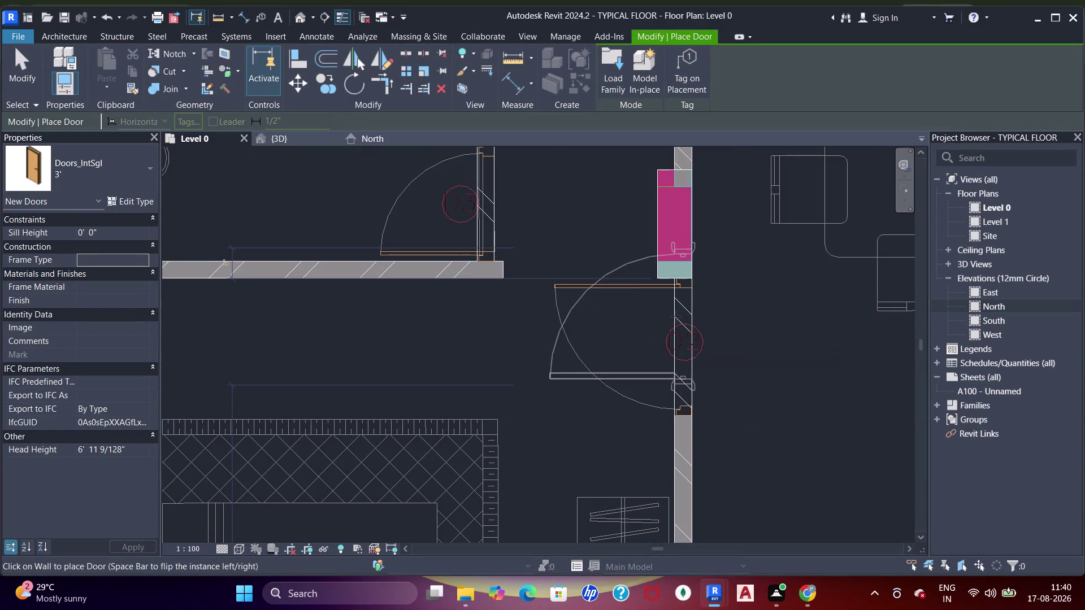
Place a single interior door, then pan the plan to the door at the magenta wall.
key(space)
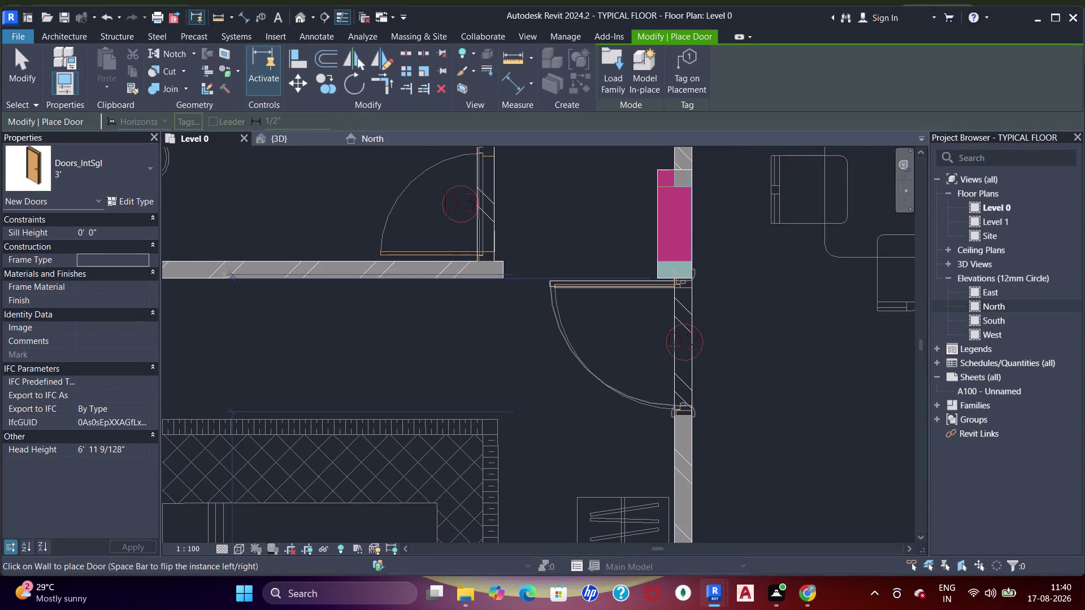
click(674, 346)
scroll(down, 3)
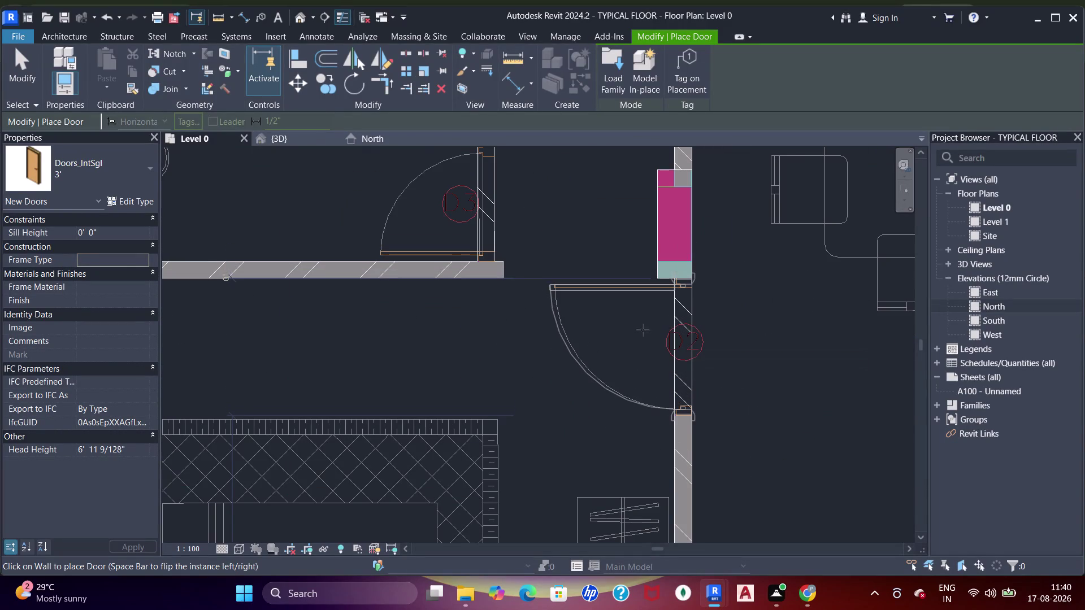
scroll(down, 3)
middle_drag(520, 309, 519, 331)
scroll(down, 3)
middle_drag(629, 304, 602, 282)
middle_drag(643, 314, 526, 307)
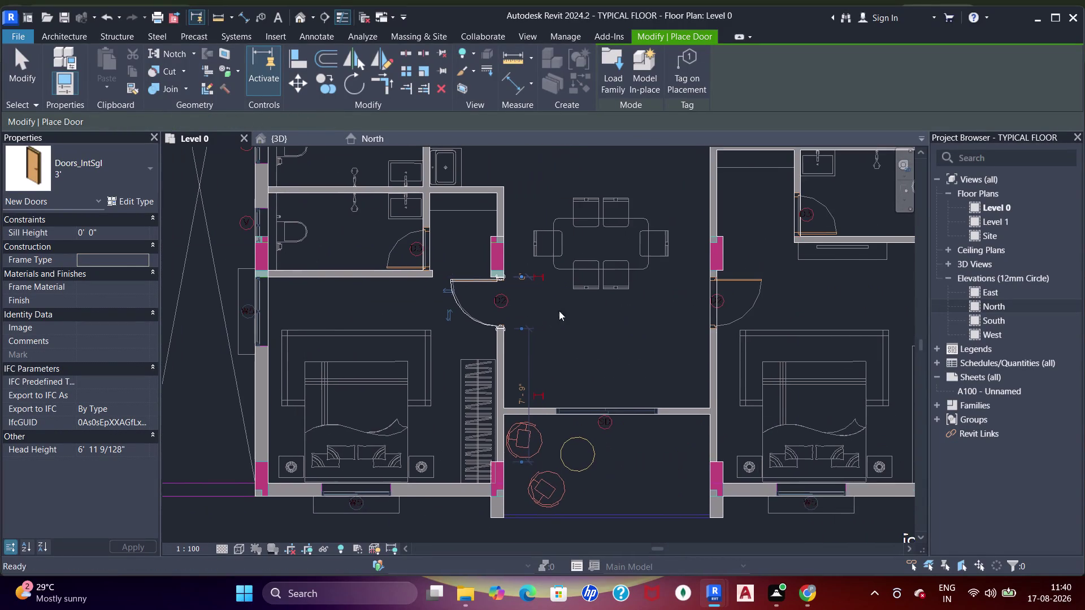
middle_drag(635, 295, 608, 314)
scroll(up, 3)
middle_drag(712, 329, 645, 318)
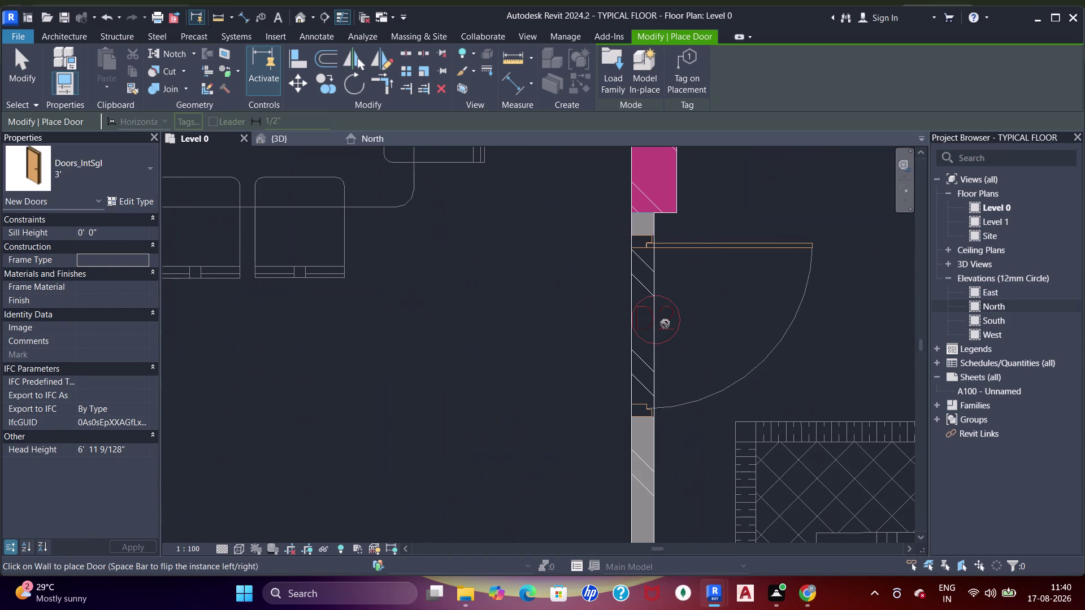
Place the flipped D2 door in the magenta wall and end door placement.
key(space)
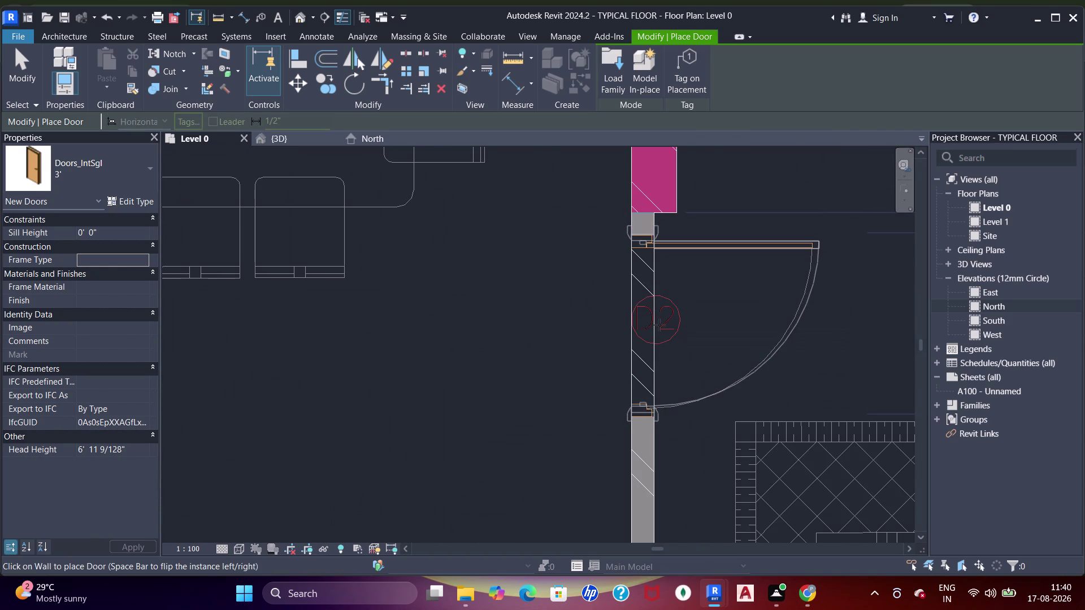
click(660, 327)
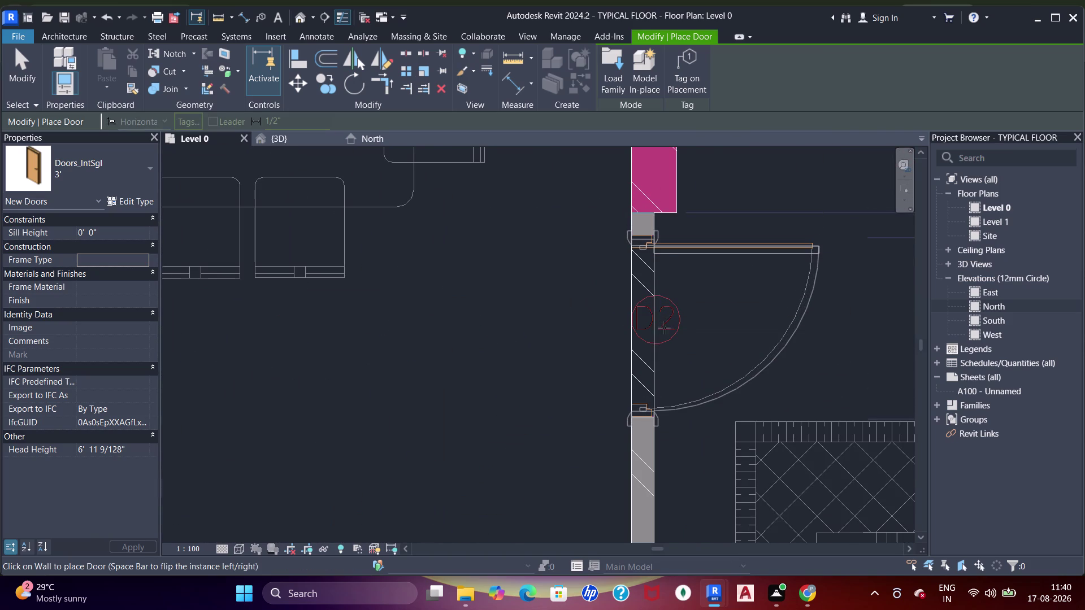
scroll(up, 3)
key(Escape)
key(Escape)
key(Escape)
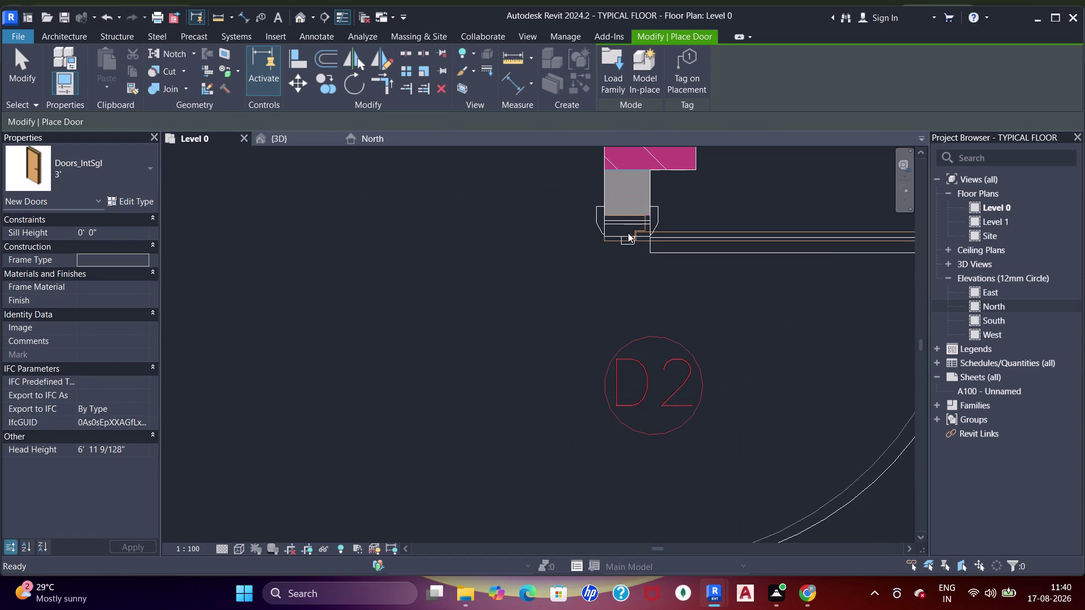
key(Escape)
click(626, 231)
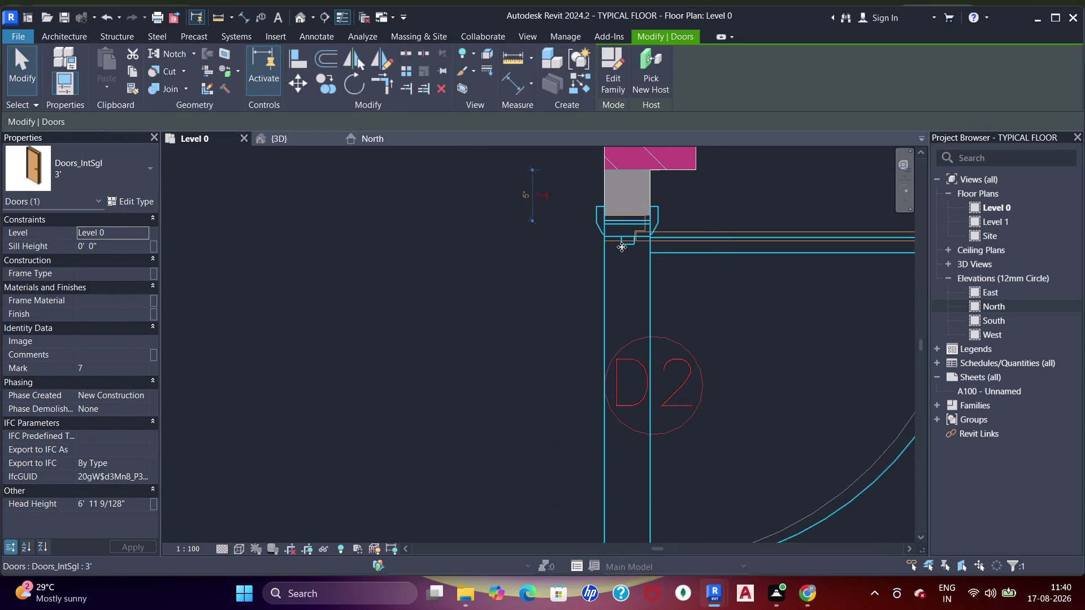
key(Up)
scroll(down, 3)
middle_drag(625, 280, 603, 230)
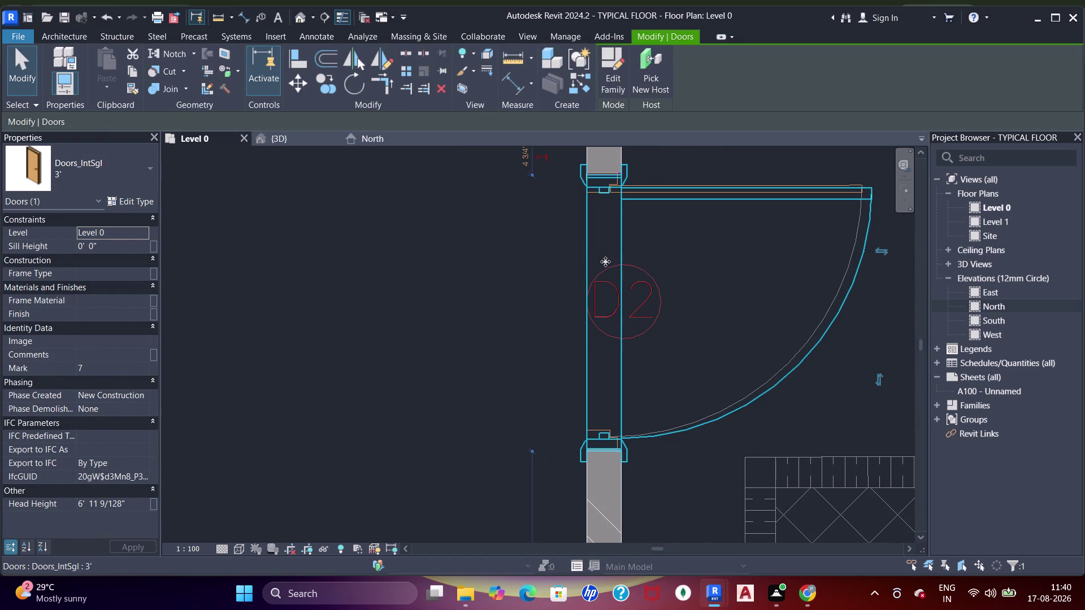
key(Up)
scroll(up, 3)
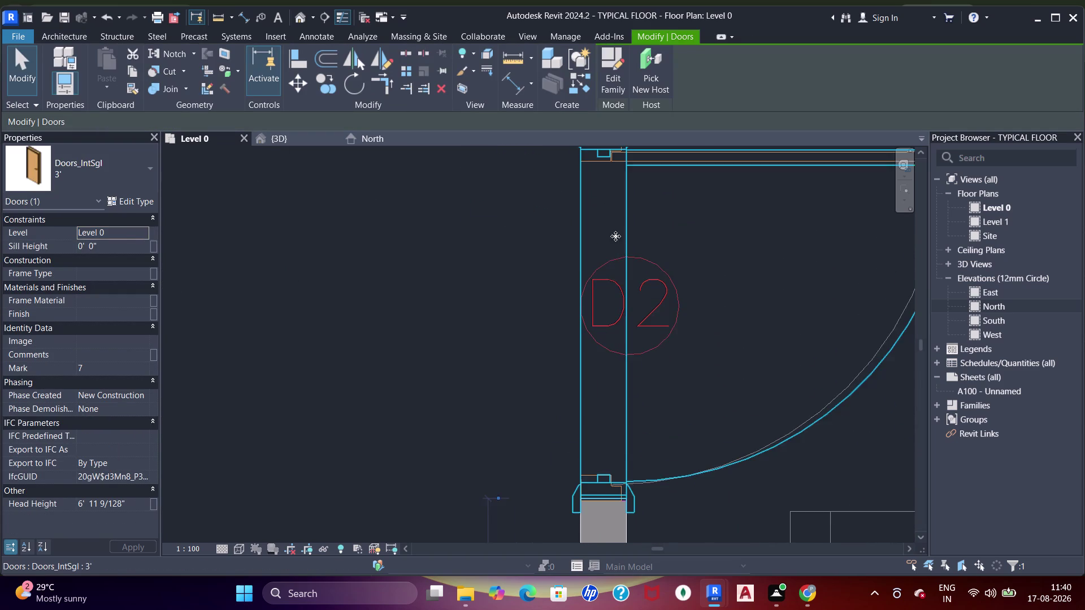
middle_drag(611, 258, 608, 350)
scroll(up, 3)
key(Down)
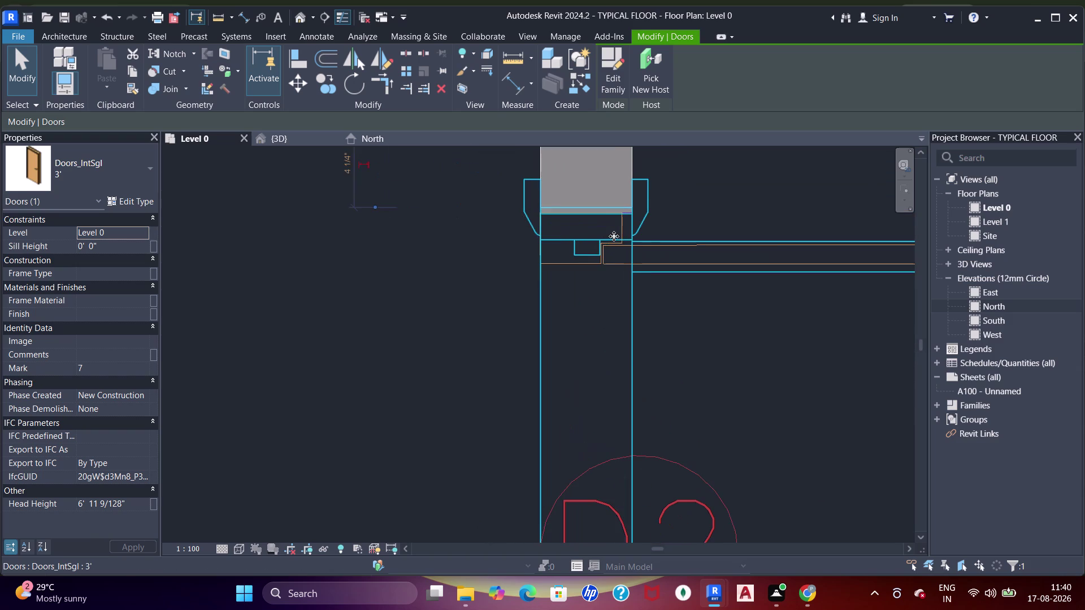
scroll(down, 3)
middle_drag(622, 282, 619, 221)
scroll(up, 3)
middle_drag(632, 368, 624, 203)
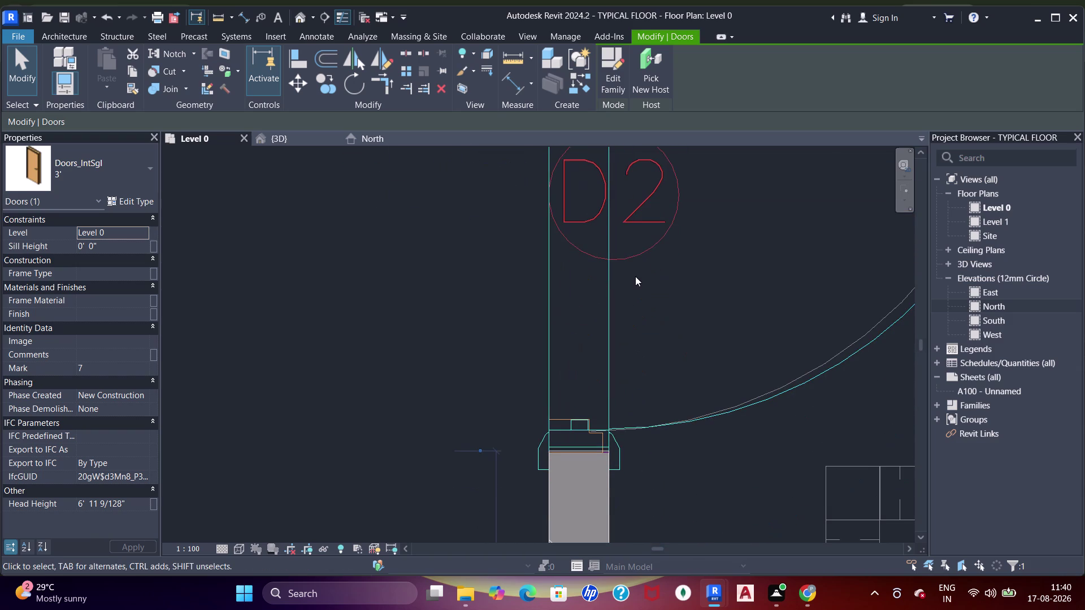
key(Down)
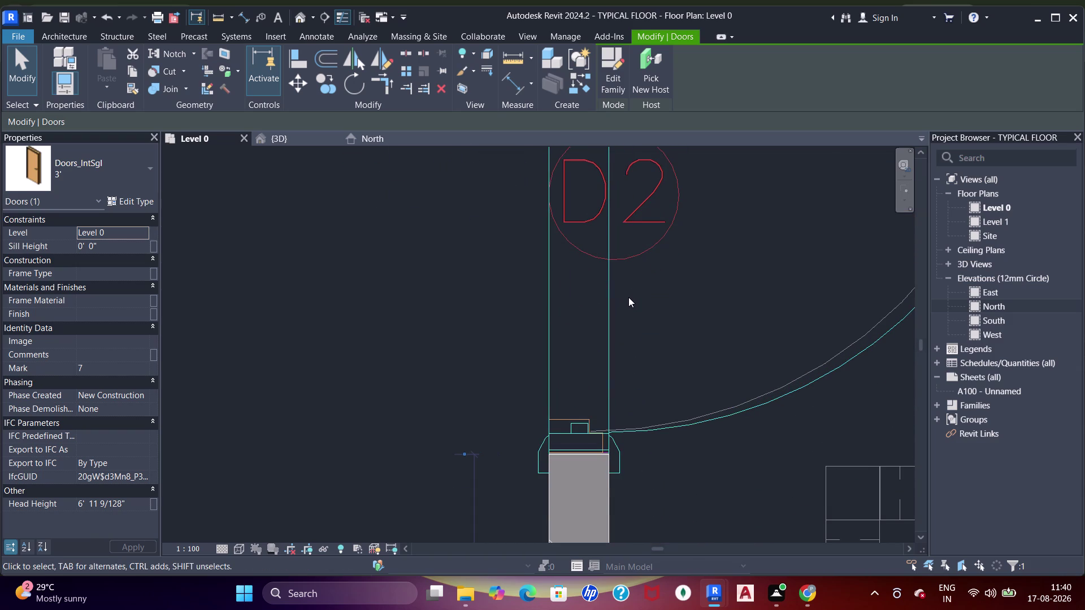
key(Up)
scroll(down, 3)
middle_drag(646, 252, 608, 291)
scroll(down, 3)
middle_drag(640, 230, 538, 306)
scroll(down, 3)
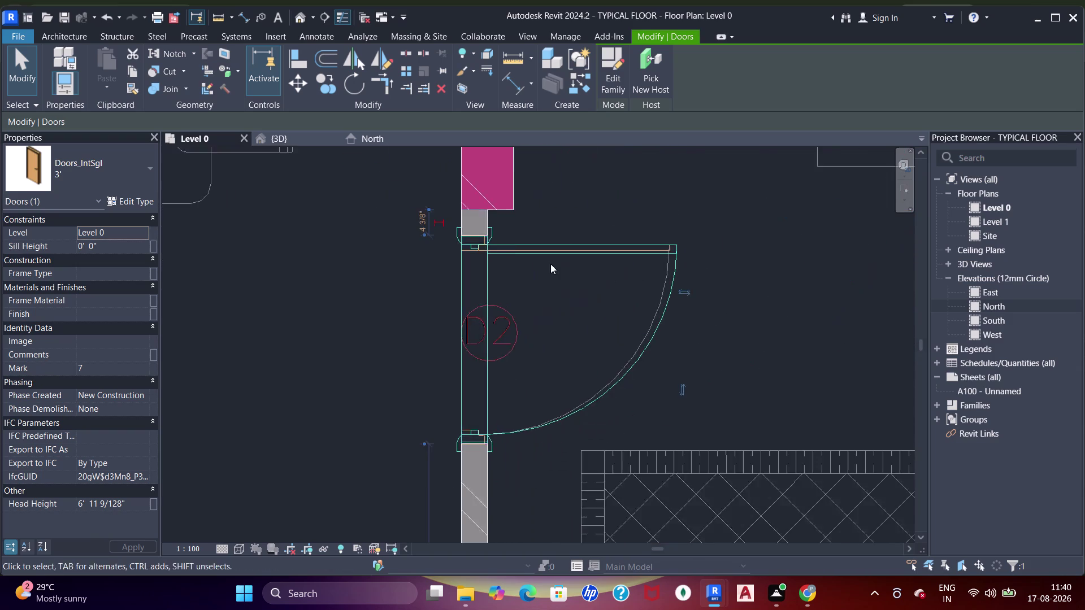
scroll(down, 3)
middle_drag(621, 226, 526, 285)
middle_drag(601, 258, 610, 287)
key(Escape)
key(Escape)
text(d)
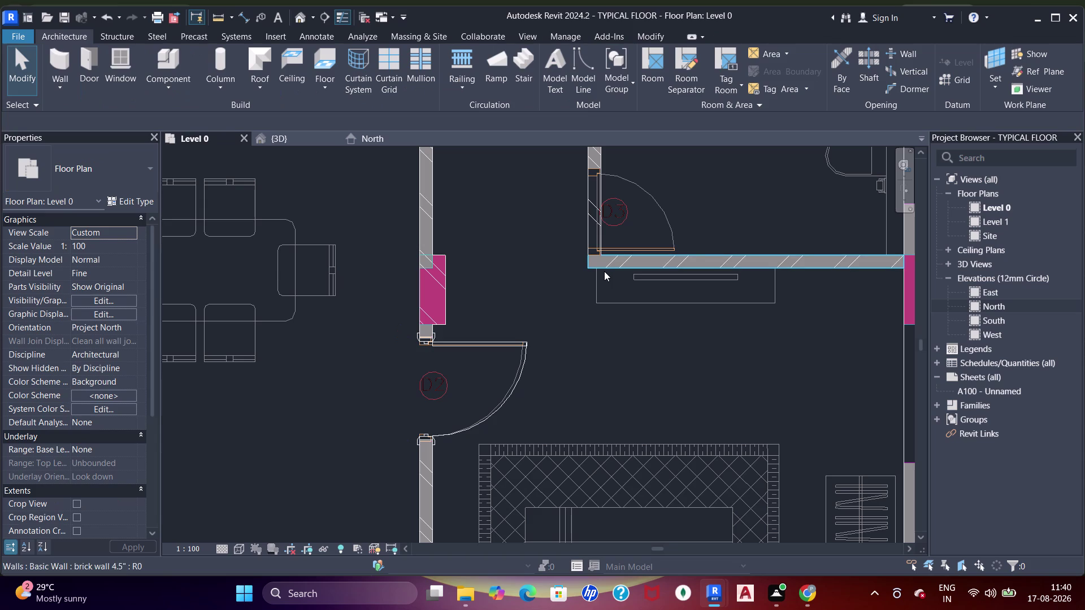
Start door placement and pan across the bedrooms to the top wall with door D1.
text(r)
scroll(down, 3)
middle_drag(622, 261, 628, 200)
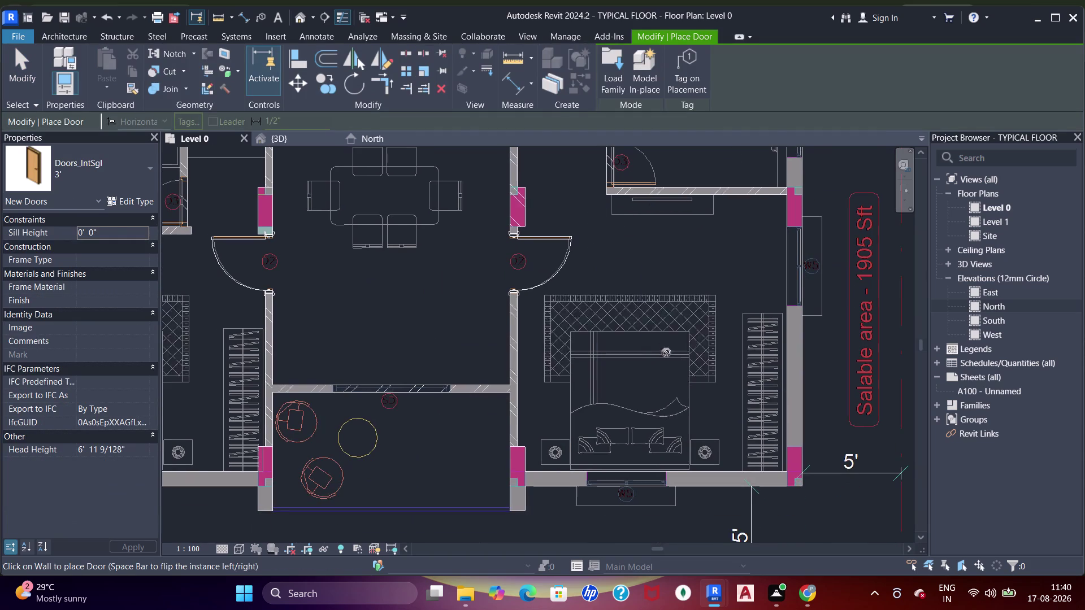
middle_drag(666, 353, 582, 437)
middle_drag(656, 232, 760, 395)
scroll(up, 3)
scroll(down, 3)
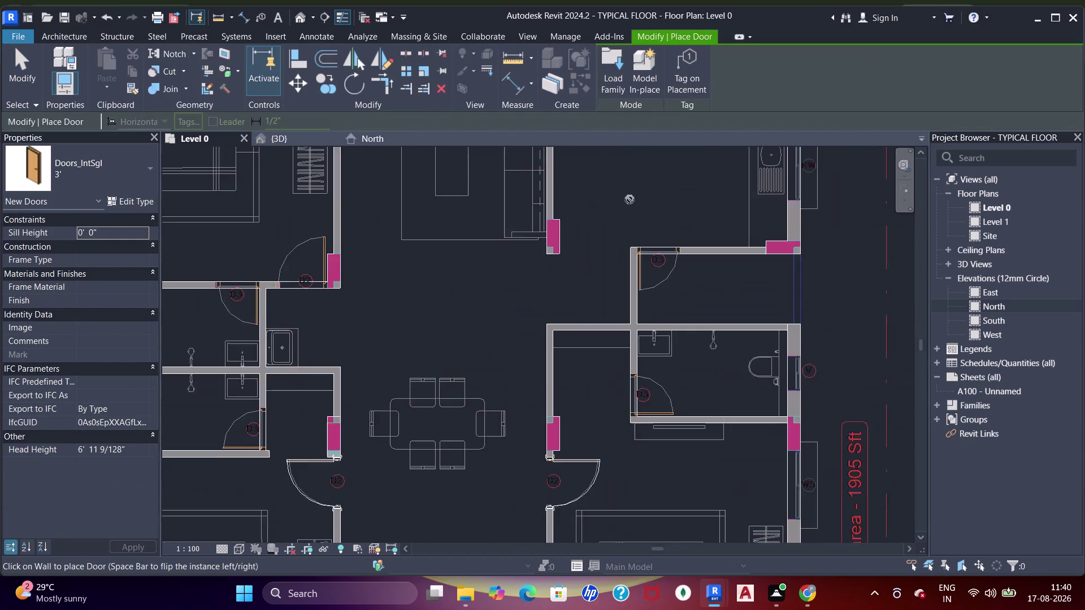
middle_drag(628, 195, 711, 405)
middle_drag(503, 339, 670, 342)
scroll(up, 3)
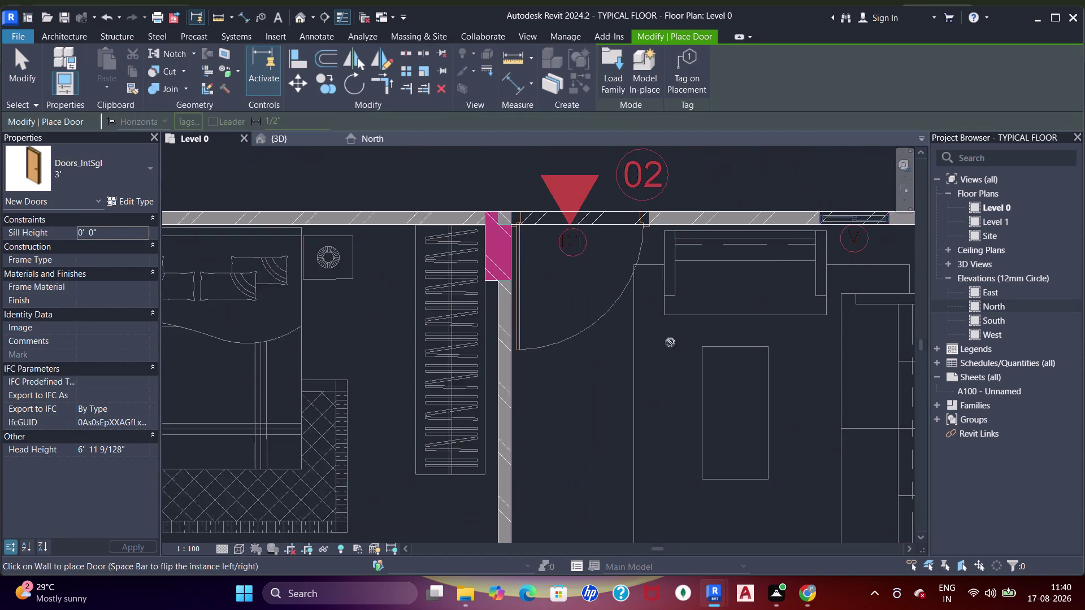
scroll(down, 3)
middle_drag(499, 393, 640, 232)
scroll(up, 3)
scroll(down, 3)
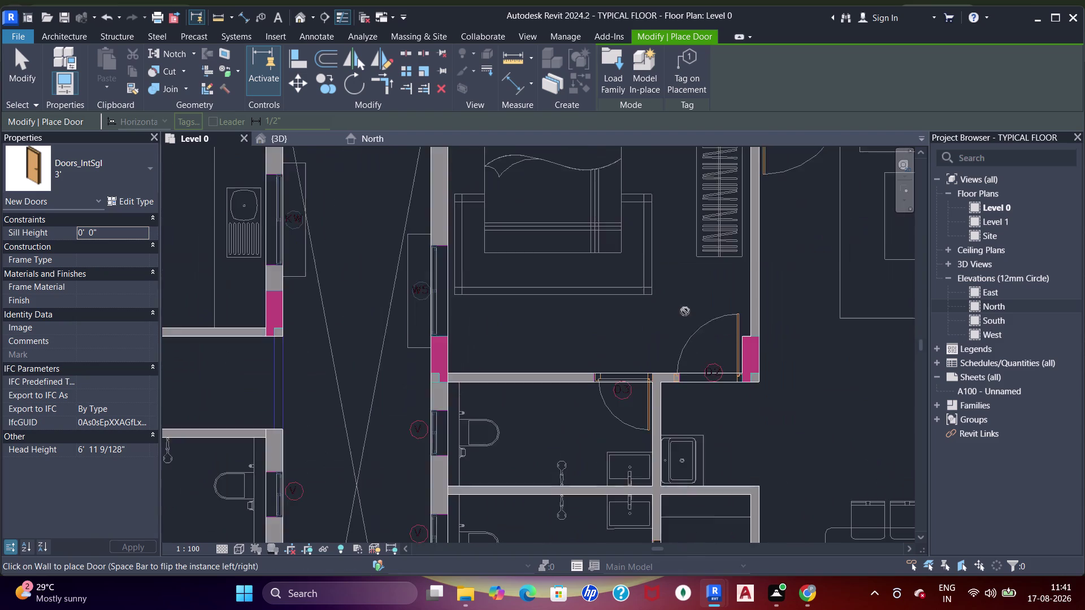
scroll(up, 3)
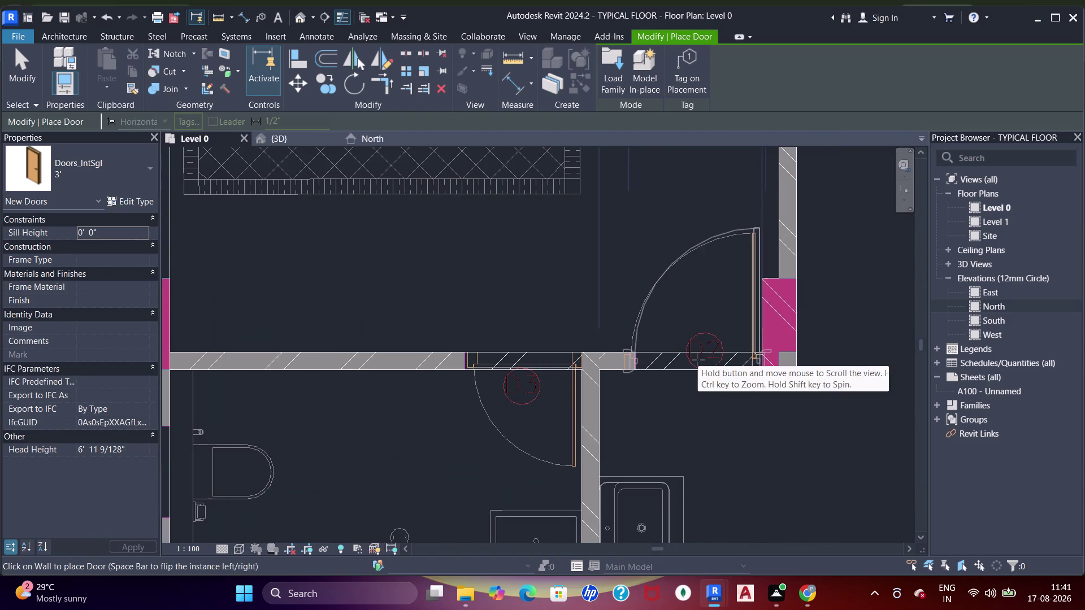
scroll(up, 3)
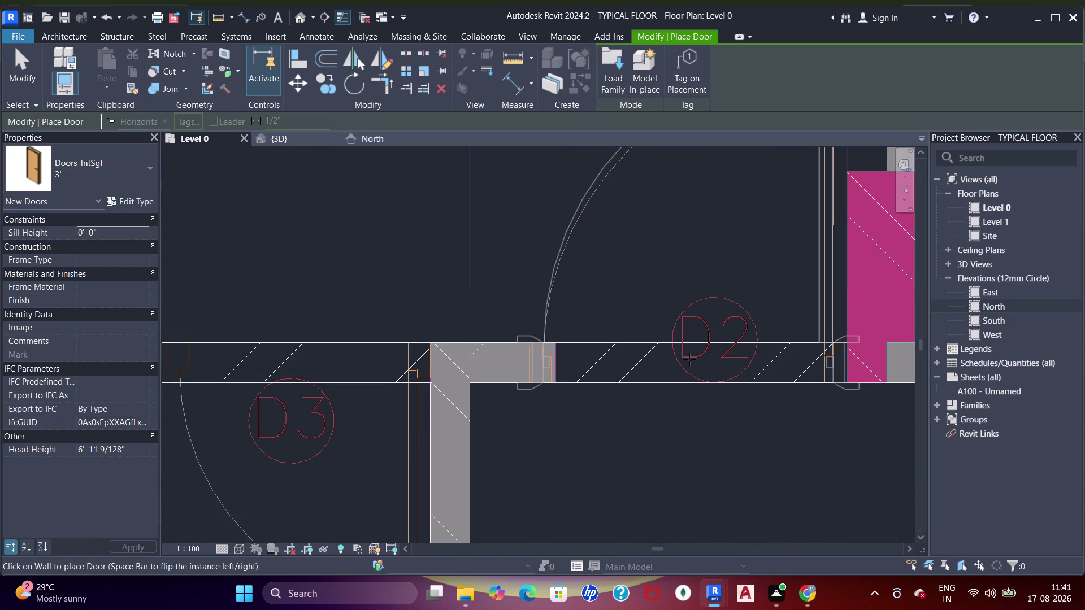
Place a door in the plan and pan around the bathroom doors.
click(689, 360)
scroll(down, 3)
middle_drag(445, 354, 558, 258)
scroll(down, 3)
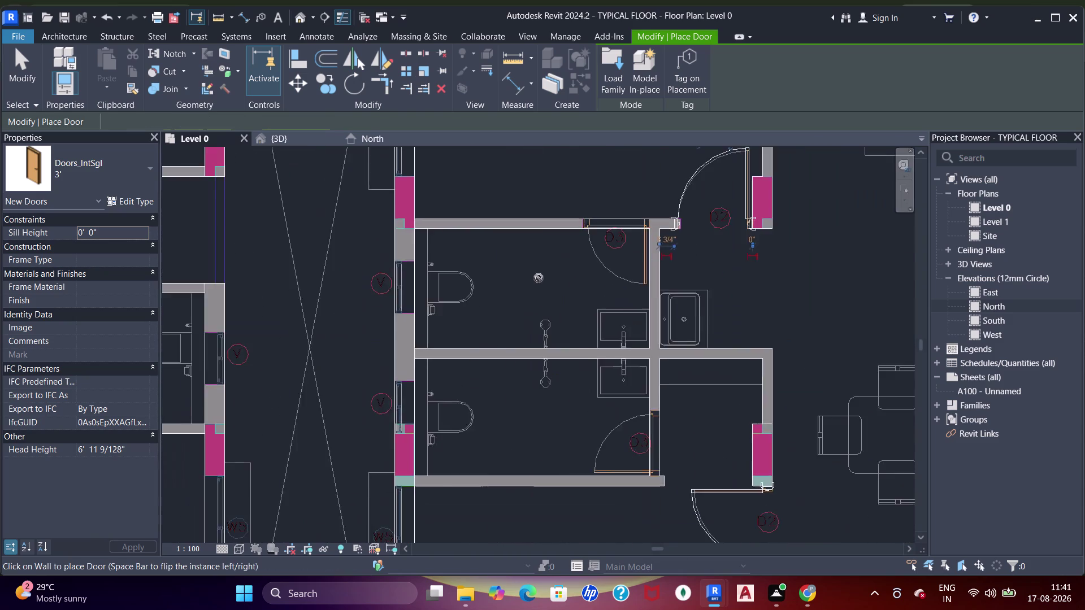
scroll(down, 3)
middle_drag(513, 298, 508, 286)
scroll(up, 3)
scroll(down, 3)
middle_drag(583, 369, 602, 247)
scroll(up, 3)
scroll(down, 3)
middle_drag(737, 383, 709, 368)
scroll(up, 3)
scroll(down, 3)
middle_drag(721, 315, 562, 306)
scroll(down, 3)
middle_drag(622, 227, 638, 466)
middle_drag(688, 326, 655, 446)
middle_drag(708, 232, 666, 328)
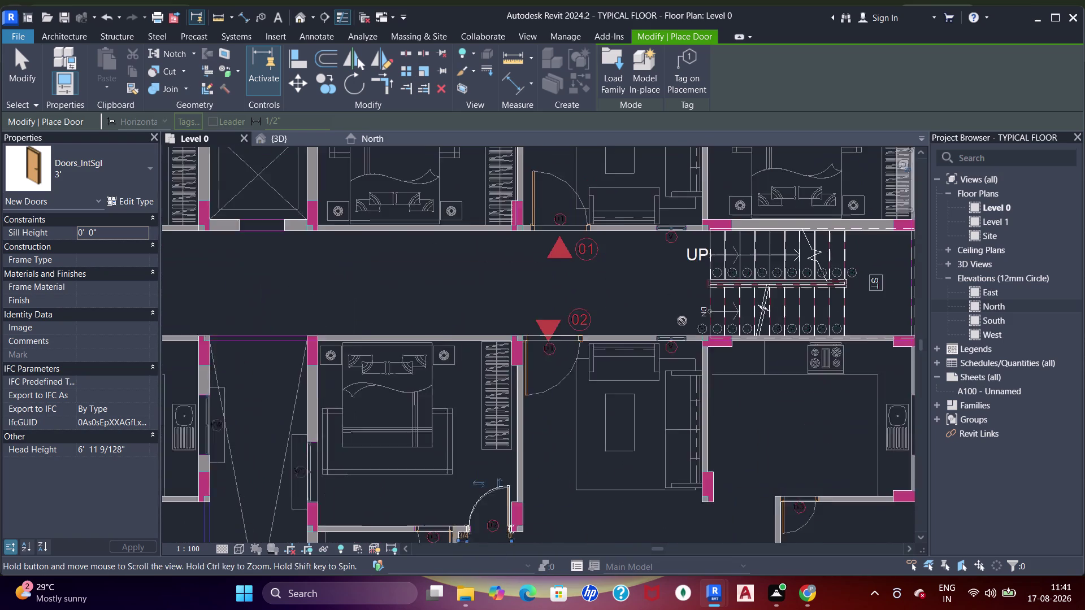
Place a flipped door at the D2 swing in the bedroom below the corridor.
scroll(up, 3)
scroll(down, 3)
middle_drag(712, 217, 657, 328)
scroll(up, 3)
middle_drag(671, 225, 697, 391)
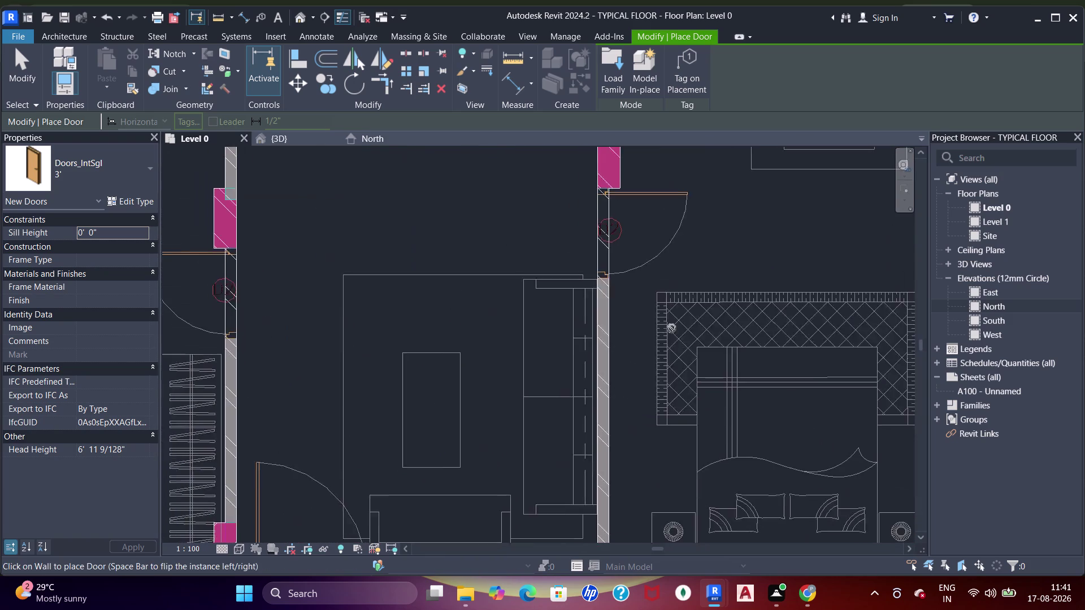
scroll(down, 3)
middle_drag(688, 316, 660, 372)
scroll(up, 3)
scroll(up, 3)
key(space)
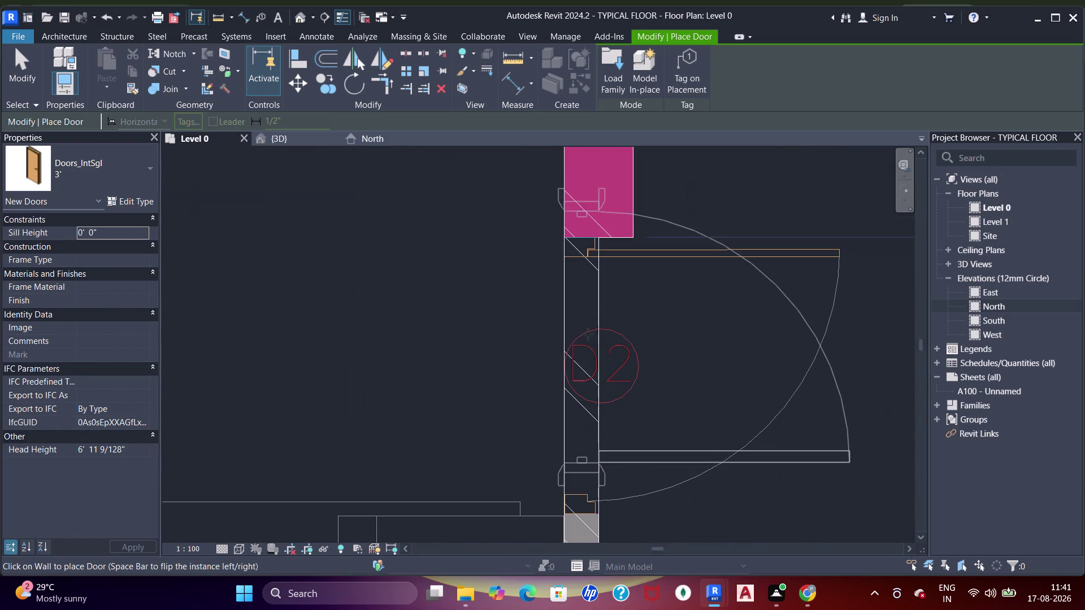
click(599, 375)
Pan to the bedrooms above the stairs and flip the door beside the wardrobe.
scroll(down, 3)
middle_drag(703, 326, 586, 361)
scroll(down, 3)
middle_drag(698, 311, 637, 389)
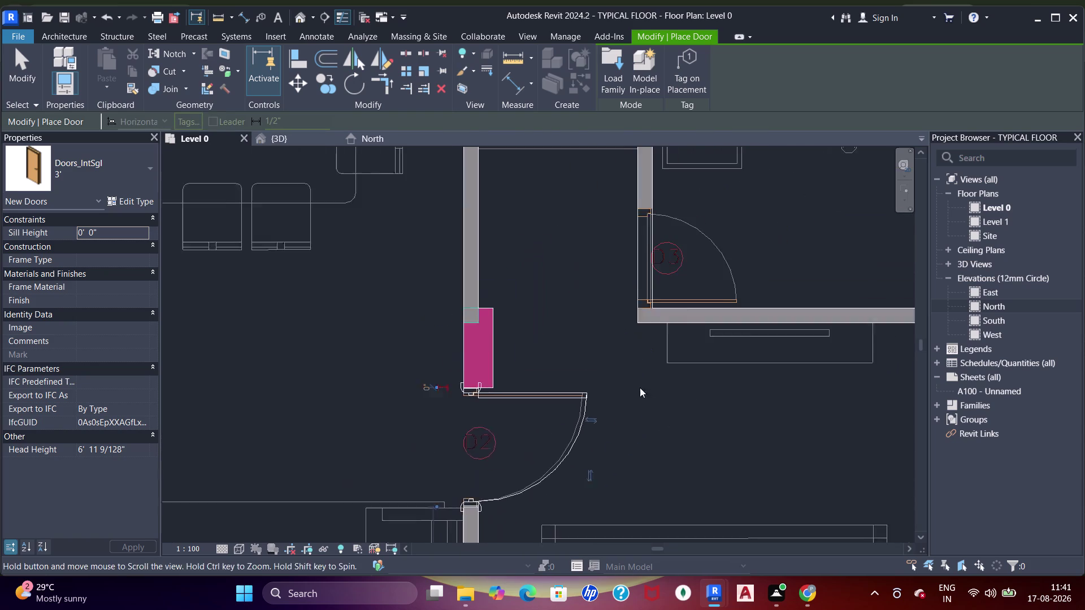
middle_drag(638, 389, 636, 391)
scroll(up, 3)
scroll(down, 3)
middle_drag(569, 361, 693, 226)
scroll(up, 3)
scroll(down, 3)
middle_drag(649, 318, 696, 196)
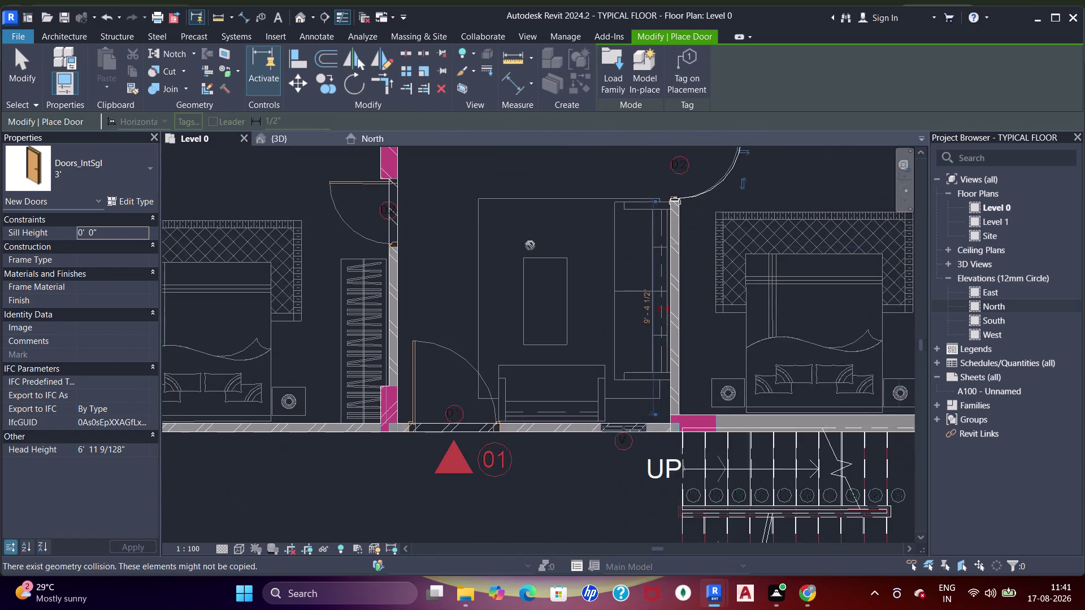
middle_drag(470, 227, 658, 273)
scroll(up, 3)
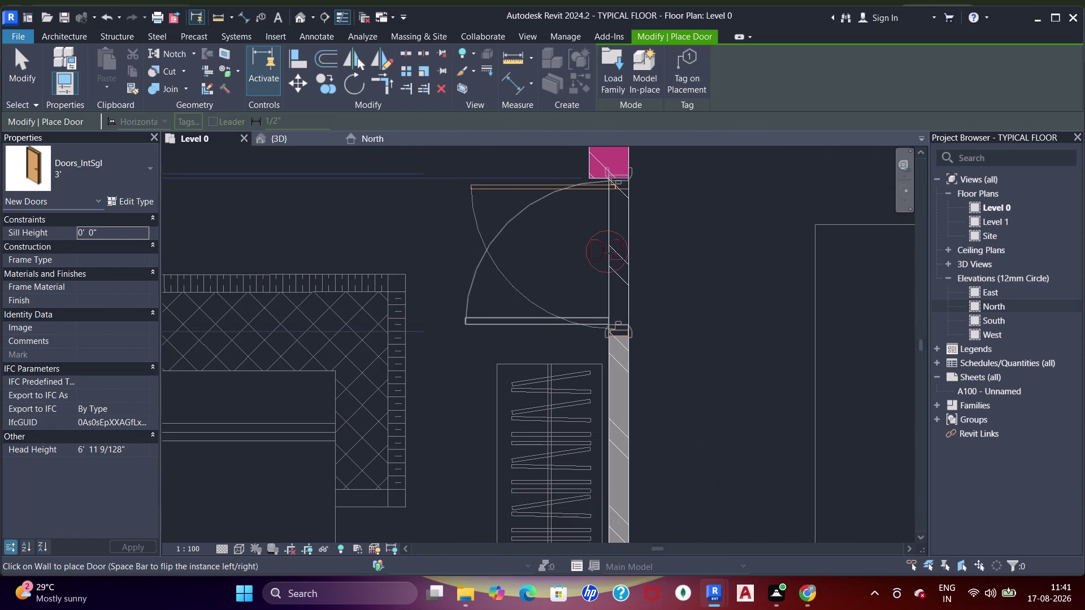
key(space)
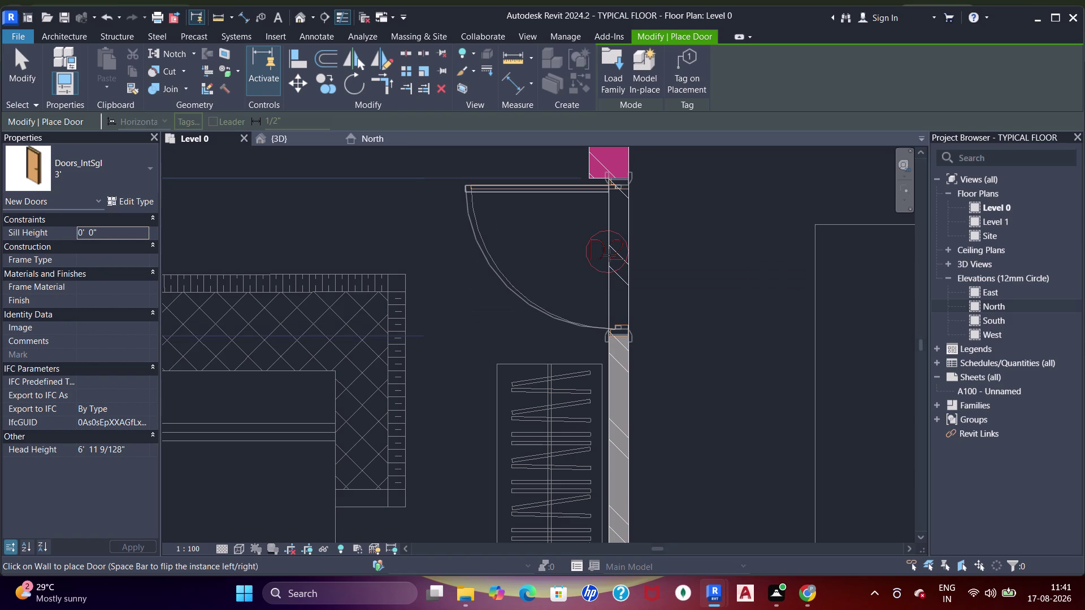
Place the interior door in the bedroom wall and pan toward the dining area.
click(610, 256)
scroll(down, 3)
middle_drag(637, 315, 639, 243)
scroll(up, 3)
scroll(down, 3)
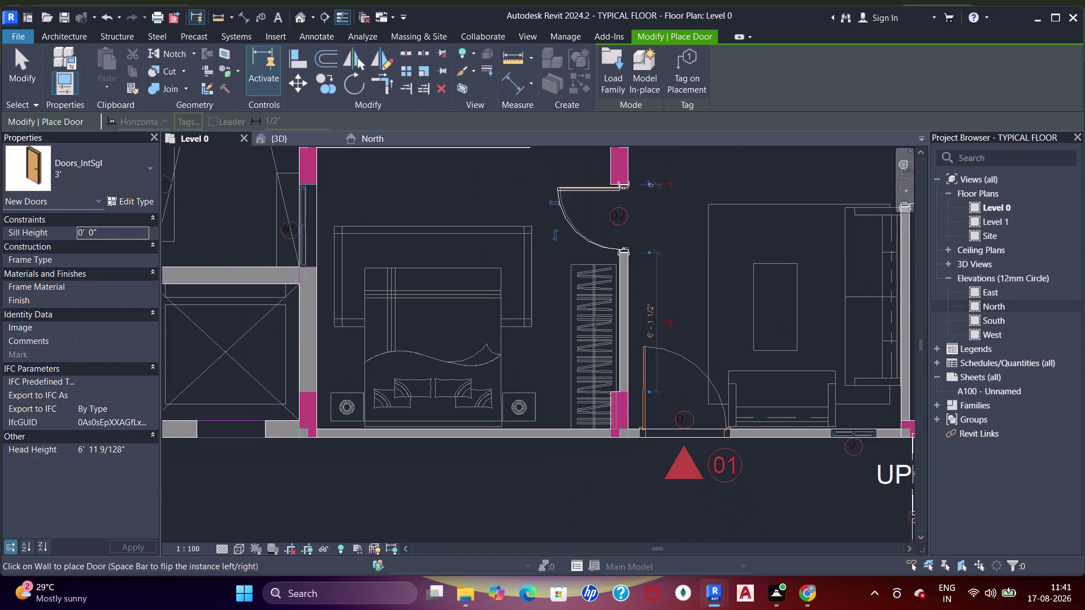
middle_drag(589, 283, 664, 442)
scroll(down, 3)
middle_drag(613, 236, 524, 383)
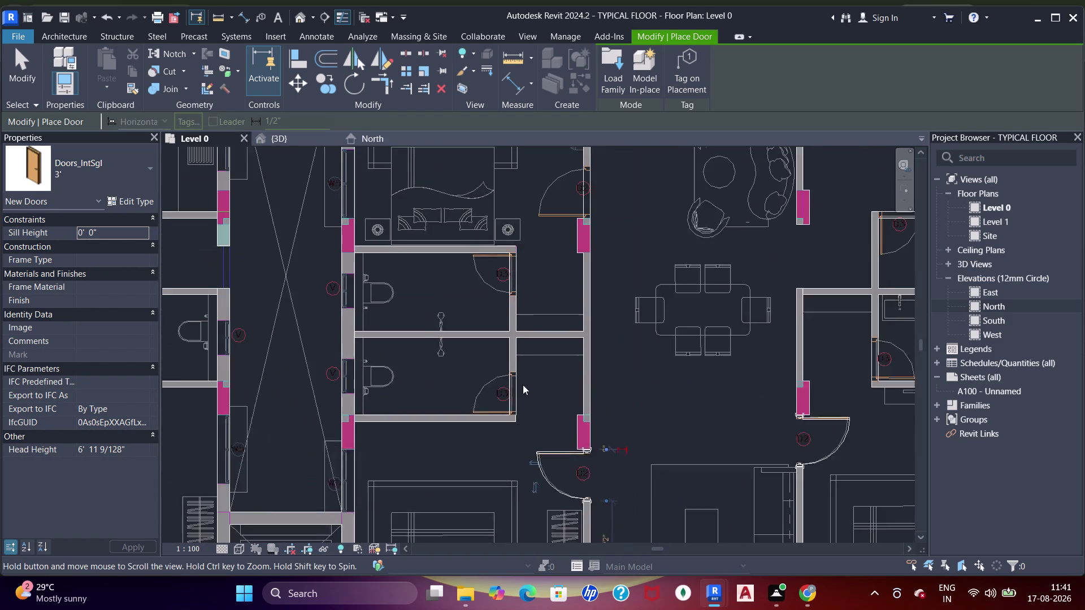
middle_drag(670, 342, 439, 265)
middle_drag(617, 329, 583, 393)
scroll(up, 3)
scroll(down, 3)
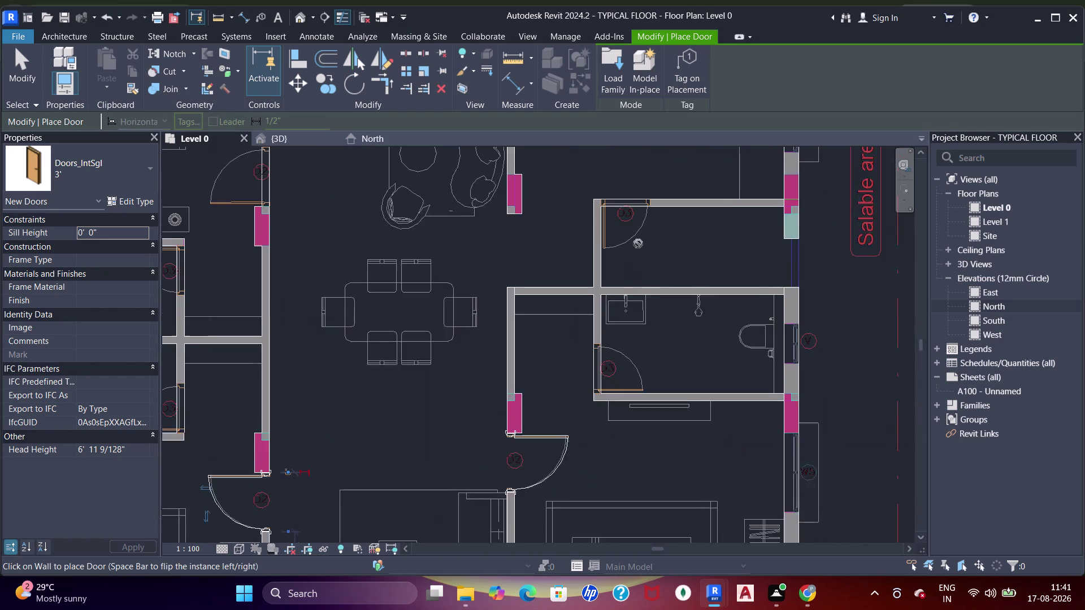
Pan past the kitchen and sitting room to center the next door opening.
middle_drag(638, 243, 639, 272)
scroll(up, 3)
scroll(down, 3)
middle_drag(612, 197, 690, 420)
middle_drag(712, 197, 709, 316)
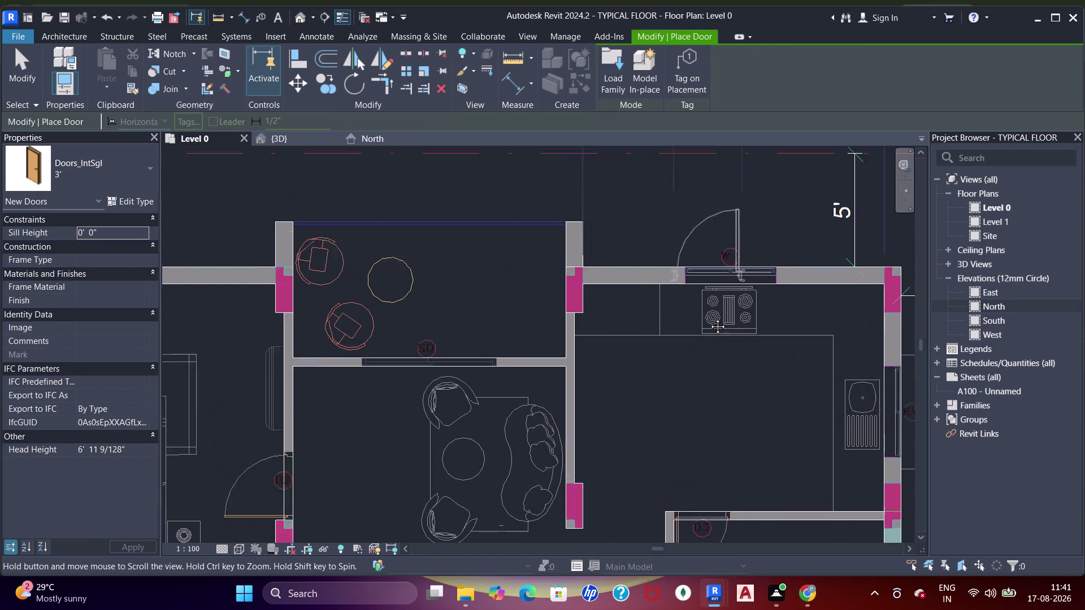
middle_drag(709, 316, 762, 253)
middle_drag(545, 425, 693, 251)
scroll(up, 3)
middle_drag(455, 328, 546, 312)
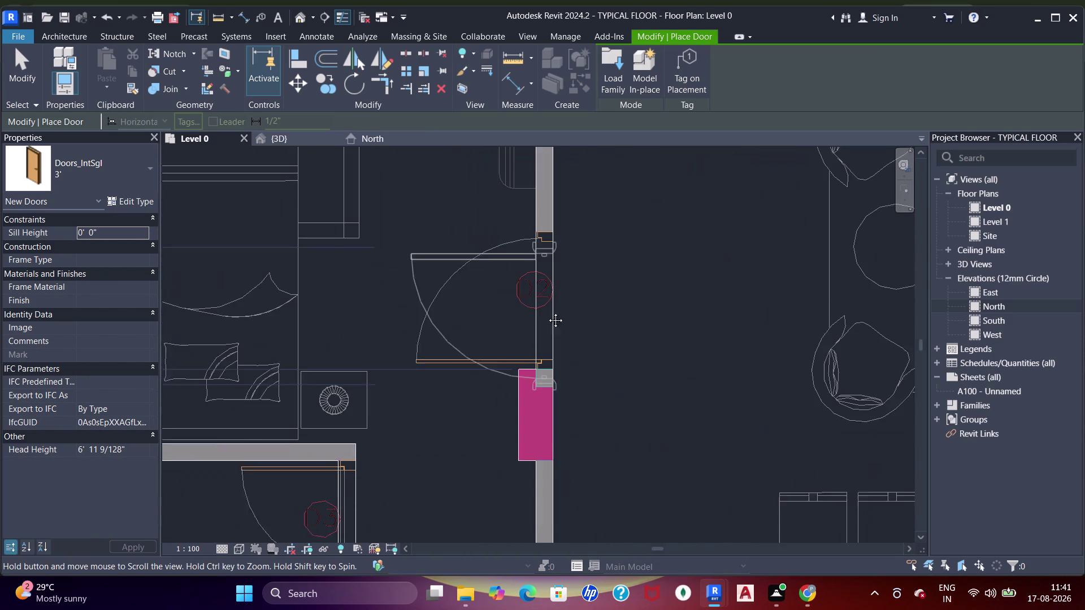
middle_drag(547, 312, 547, 312)
Place the flipped door at D2, then pan toward the bathrooms.
key(space)
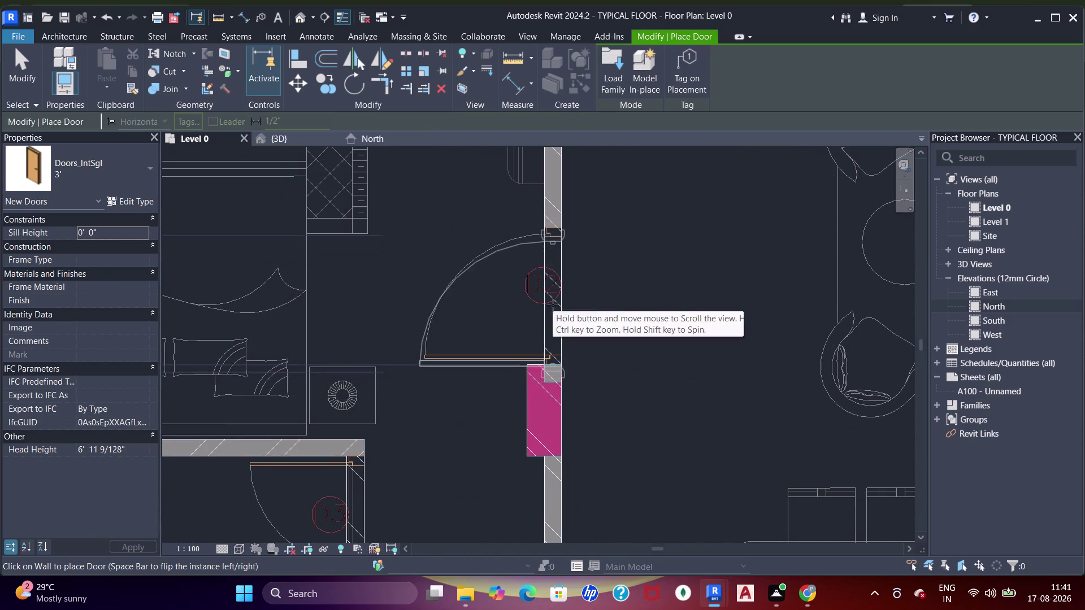
scroll(up, 3)
middle_drag(552, 315, 553, 352)
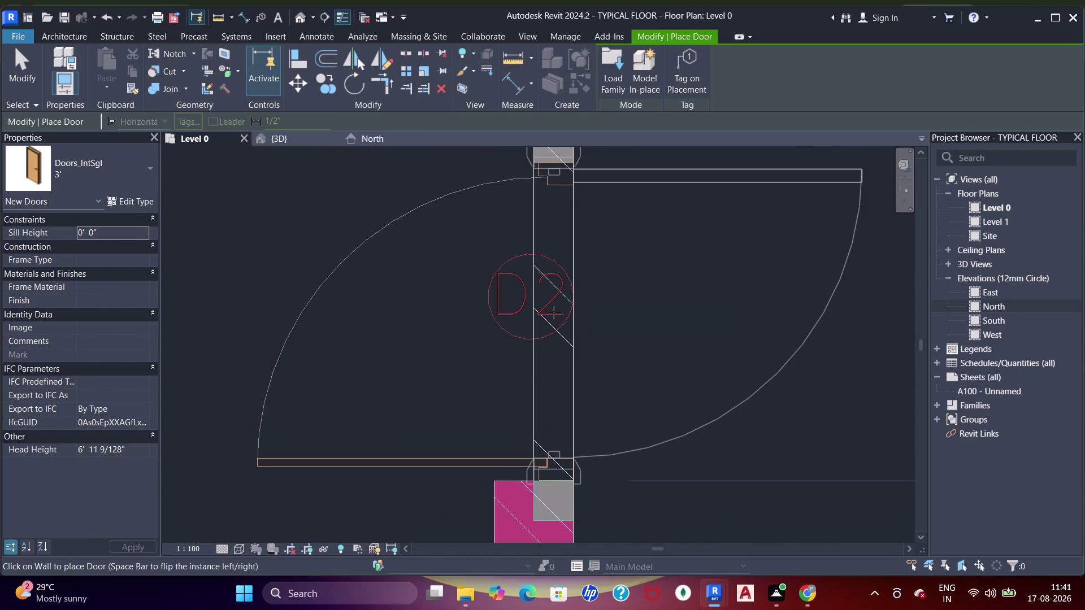
click(549, 325)
scroll(down, 3)
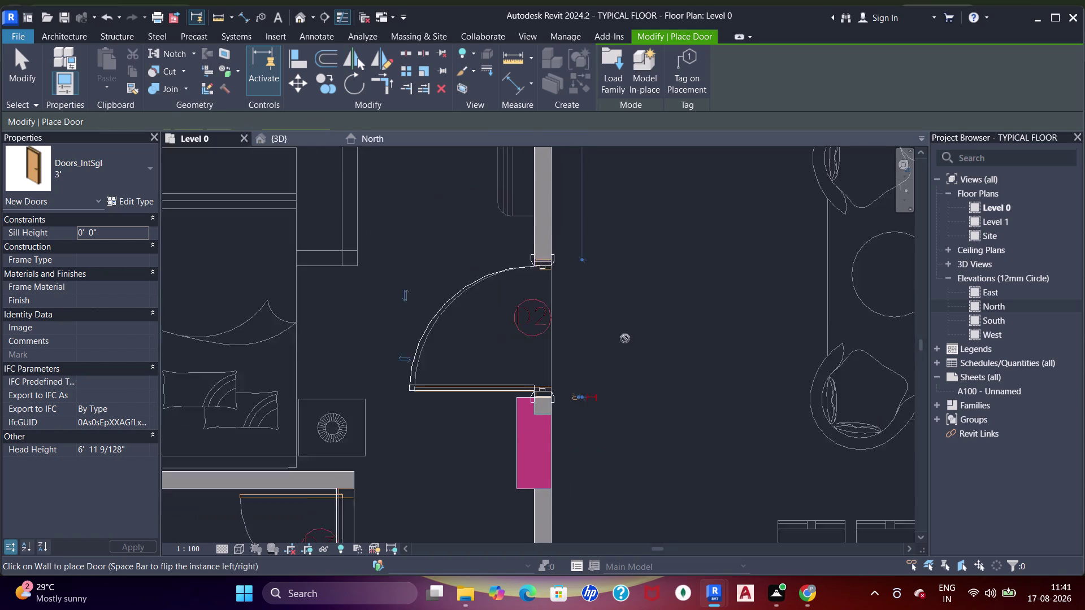
middle_drag(550, 328, 726, 278)
middle_drag(513, 356, 564, 358)
scroll(down, 3)
middle_drag(565, 445, 605, 348)
scroll(up, 3)
scroll(down, 3)
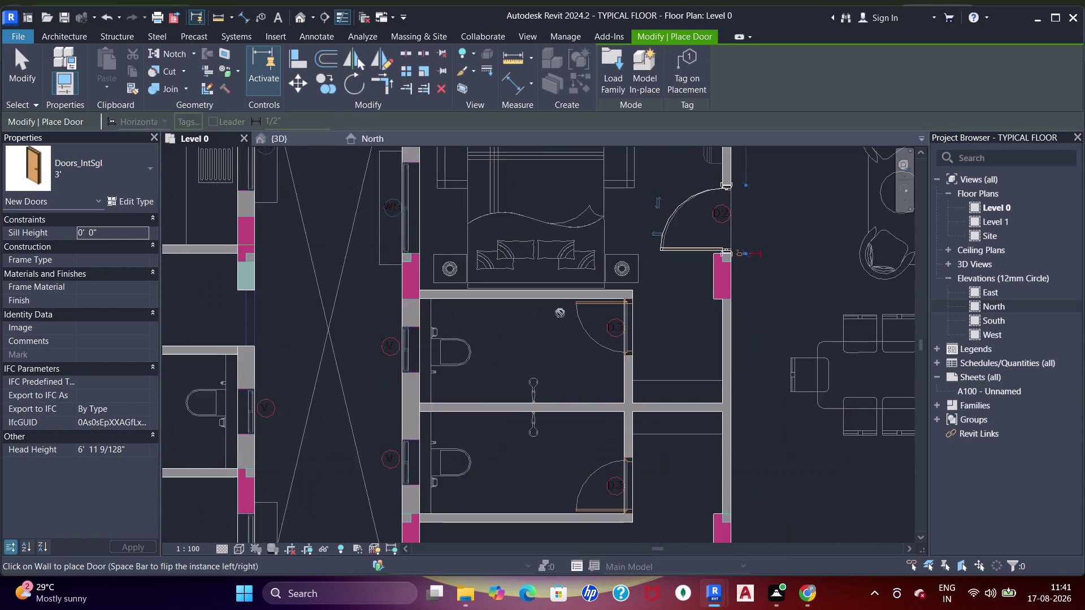
Pan along the corridor, bedrooms and living area to the left unit.
middle_drag(564, 325, 639, 427)
middle_drag(535, 319, 722, 185)
middle_drag(634, 275, 645, 157)
middle_drag(681, 307, 701, 193)
scroll(up, 3)
scroll(down, 3)
middle_drag(657, 343, 671, 201)
middle_drag(520, 283, 626, 425)
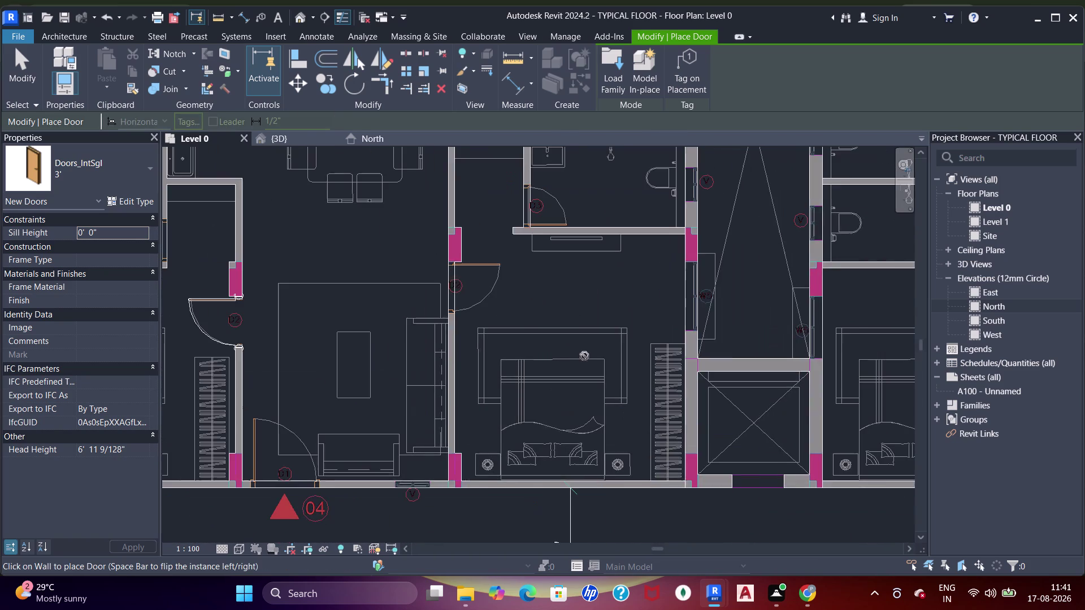
scroll(up, 3)
middle_drag(576, 202, 608, 396)
scroll(down, 3)
middle_drag(523, 240, 557, 364)
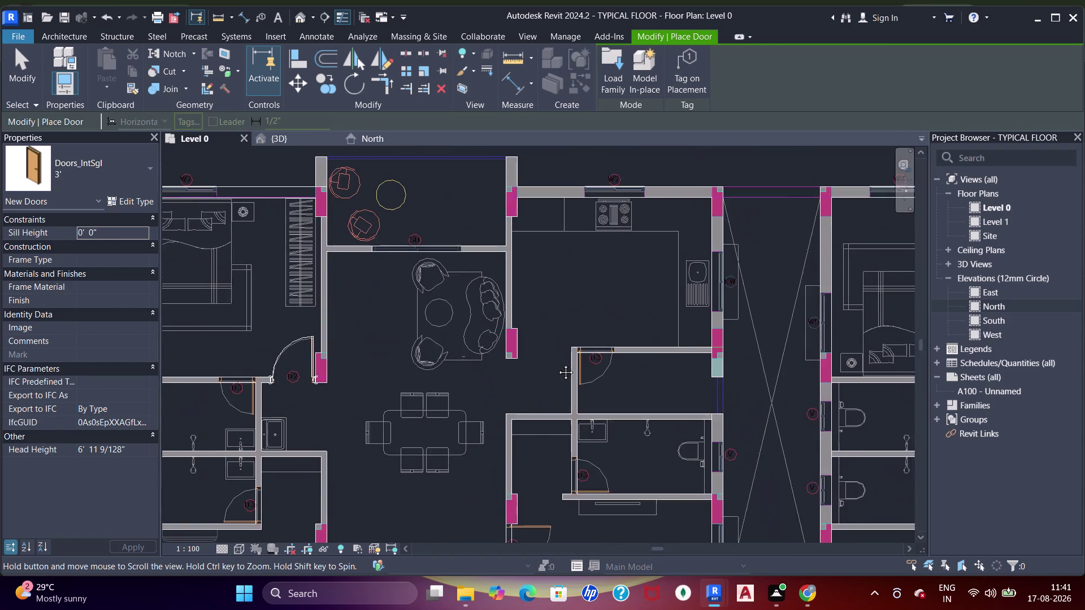
middle_drag(557, 364, 658, 314)
middle_drag(440, 369, 543, 236)
scroll(up, 3)
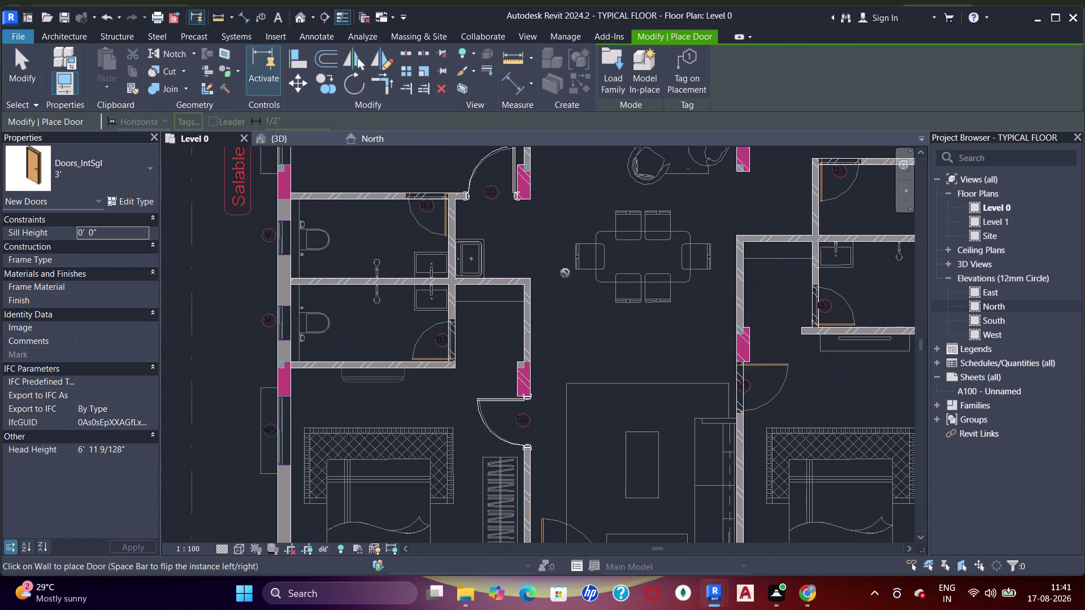
scroll(down, 3)
middle_drag(565, 275, 508, 228)
Exit door placement and frame the whole apartment in view.
key(Escape)
key(Escape)
key(Escape)
scroll(down, 3)
middle_drag(442, 233, 528, 274)
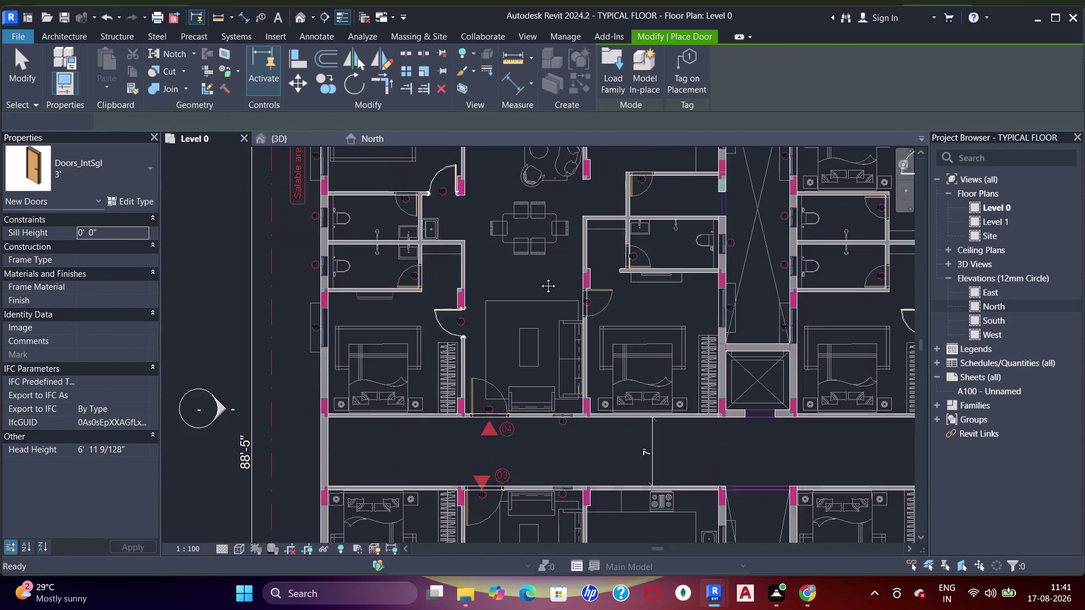
middle_drag(528, 273, 555, 277)
middle_drag(561, 227, 546, 326)
middle_drag(520, 286, 519, 289)
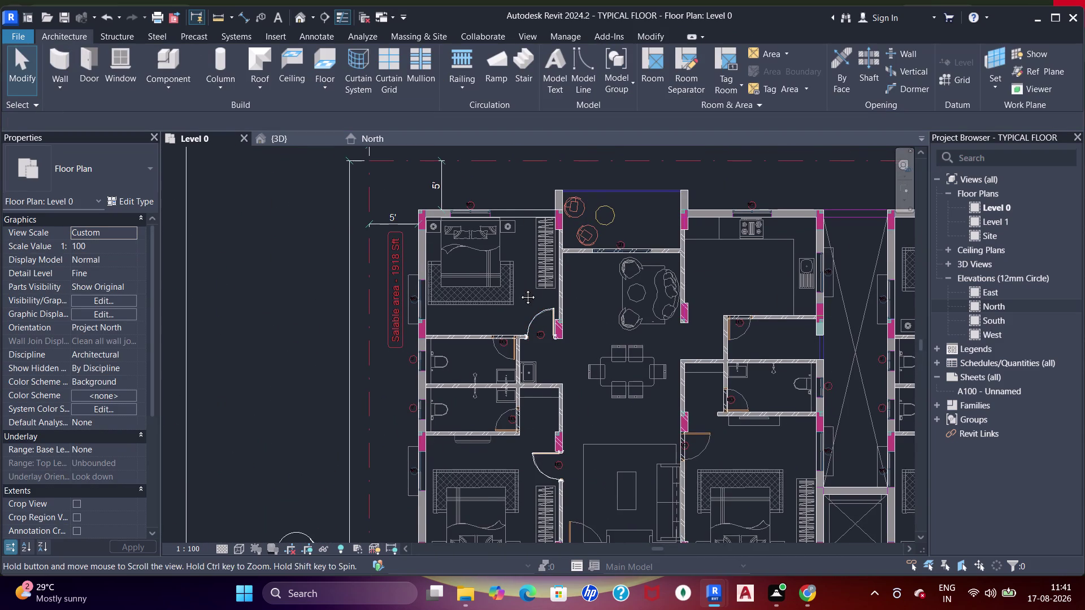
middle_drag(519, 289, 509, 270)
key(Escape)
key(Escape)
key(Escape)
key(f)
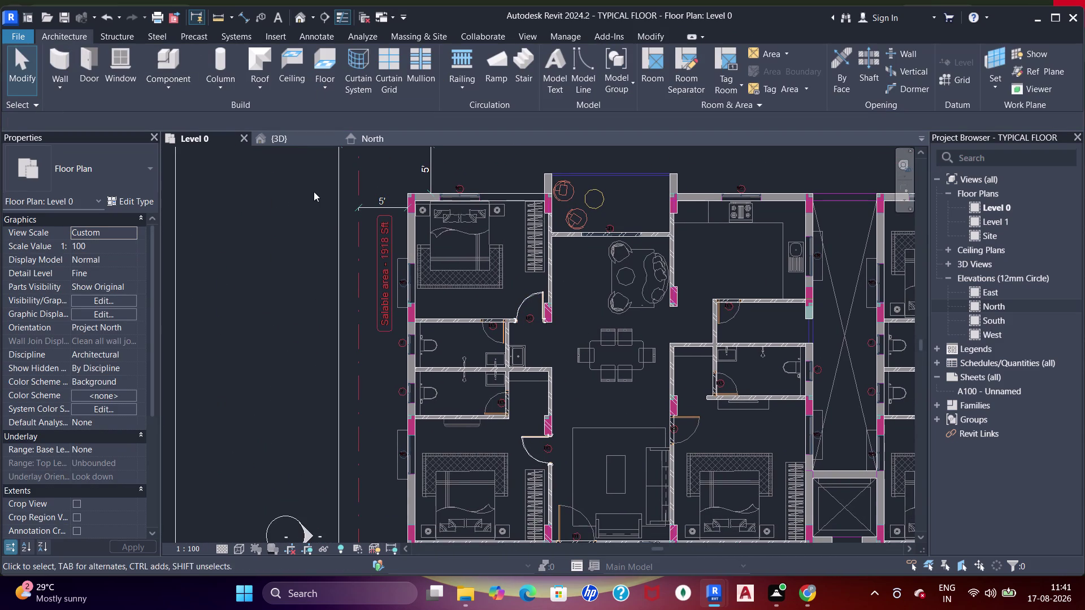
key(s)
key(f)
key(s)
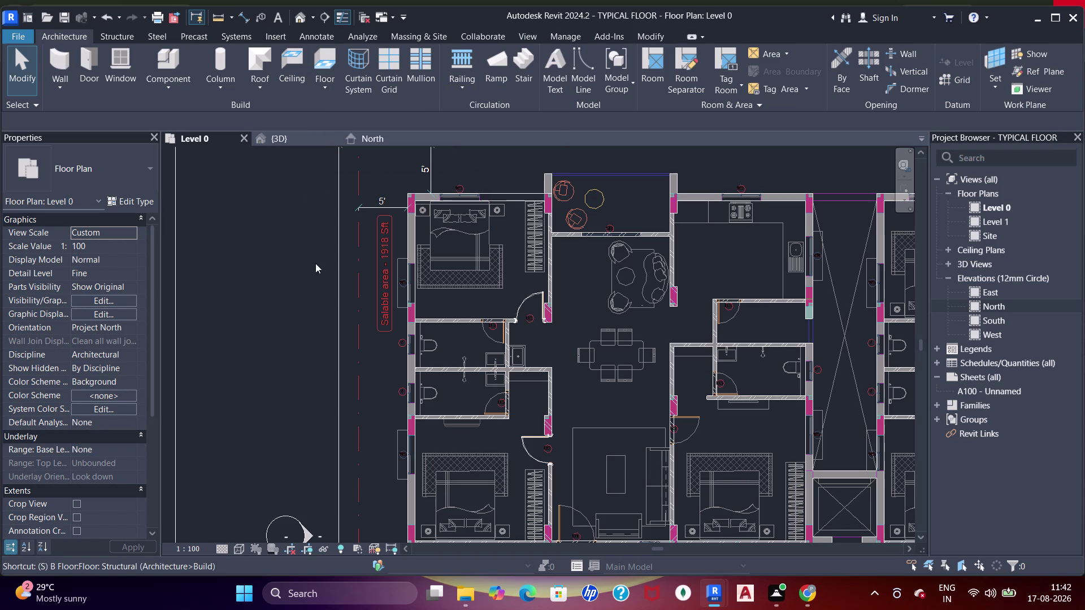
click(307, 255)
drag(310, 250, 309, 256)
text(fs)
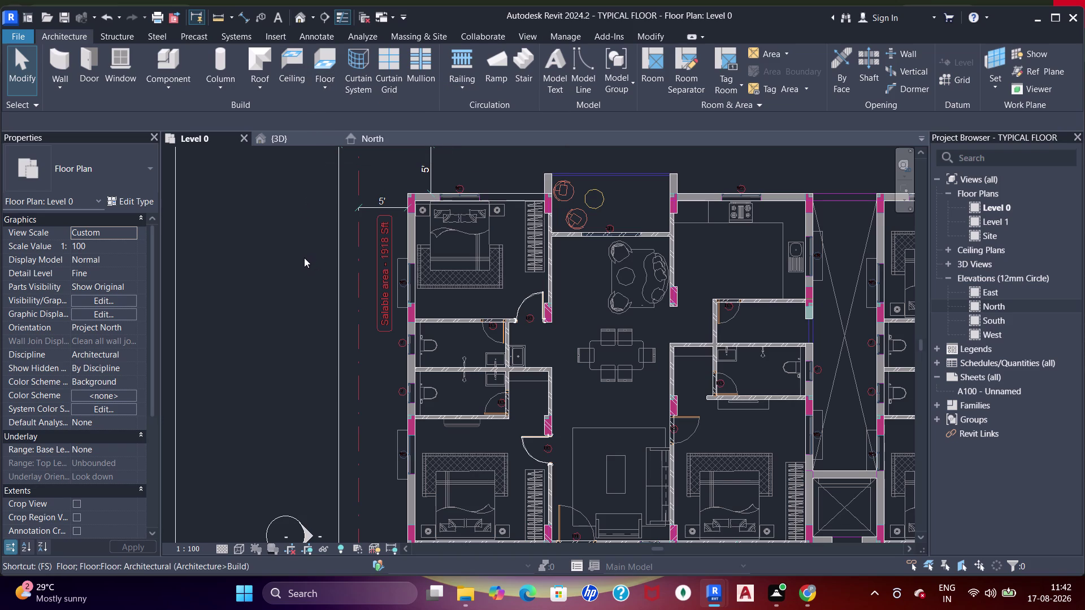
key(f)
key(w)
text(sz)
key(f)
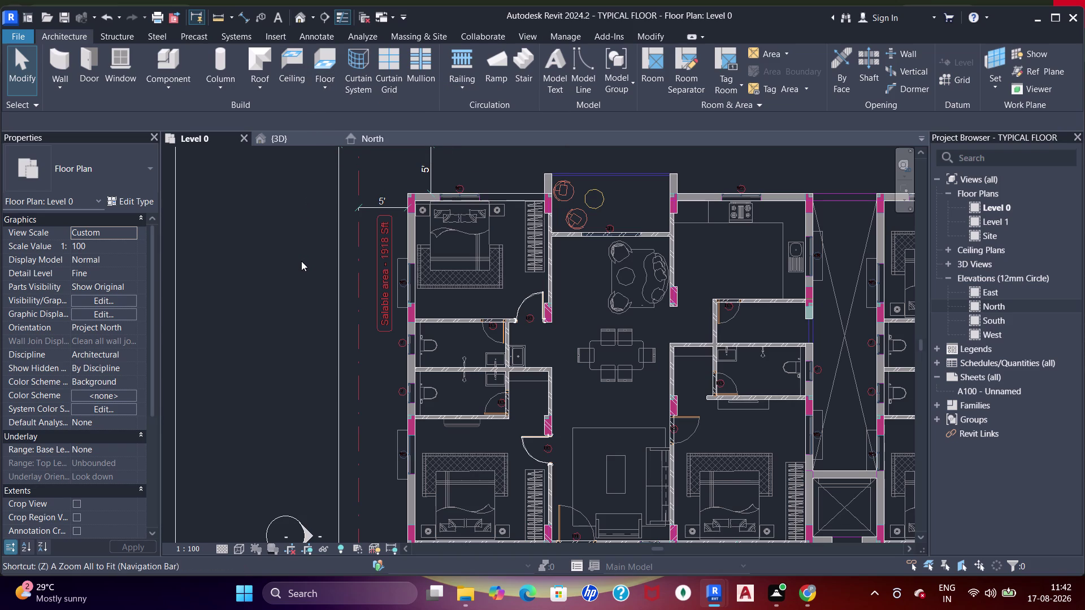
key(s)
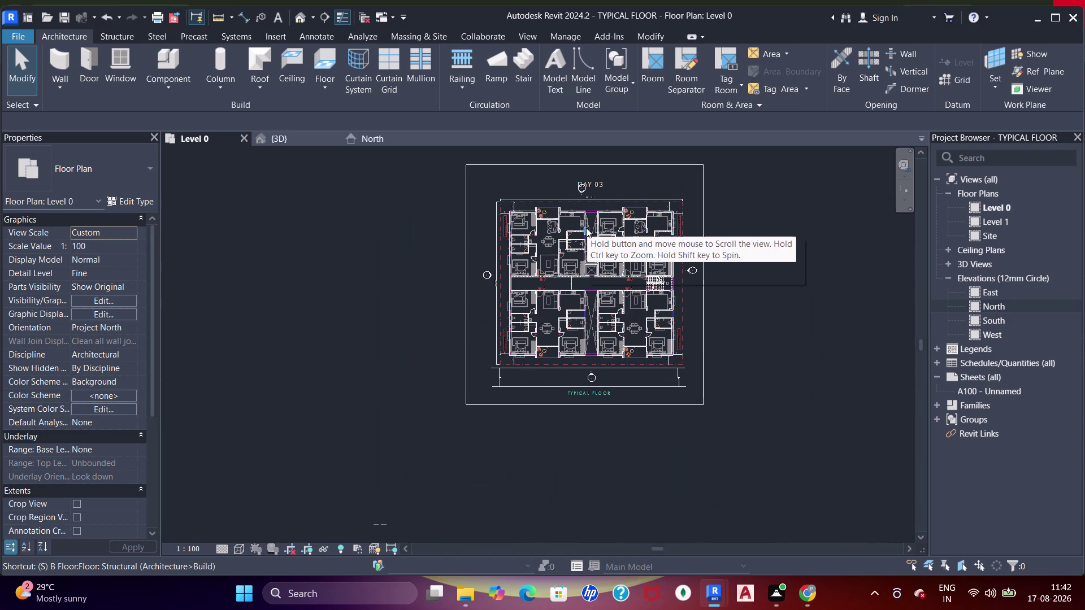
scroll(up, 3)
middle_drag(572, 253, 552, 245)
text(f)
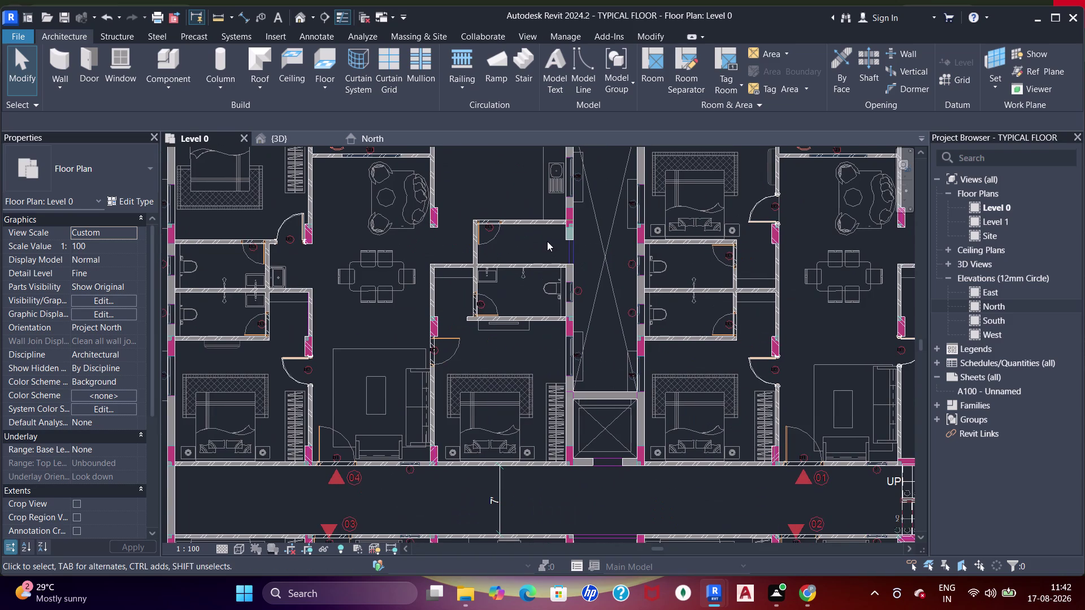
text(s)
middle_drag(428, 308, 538, 394)
scroll(up, 3)
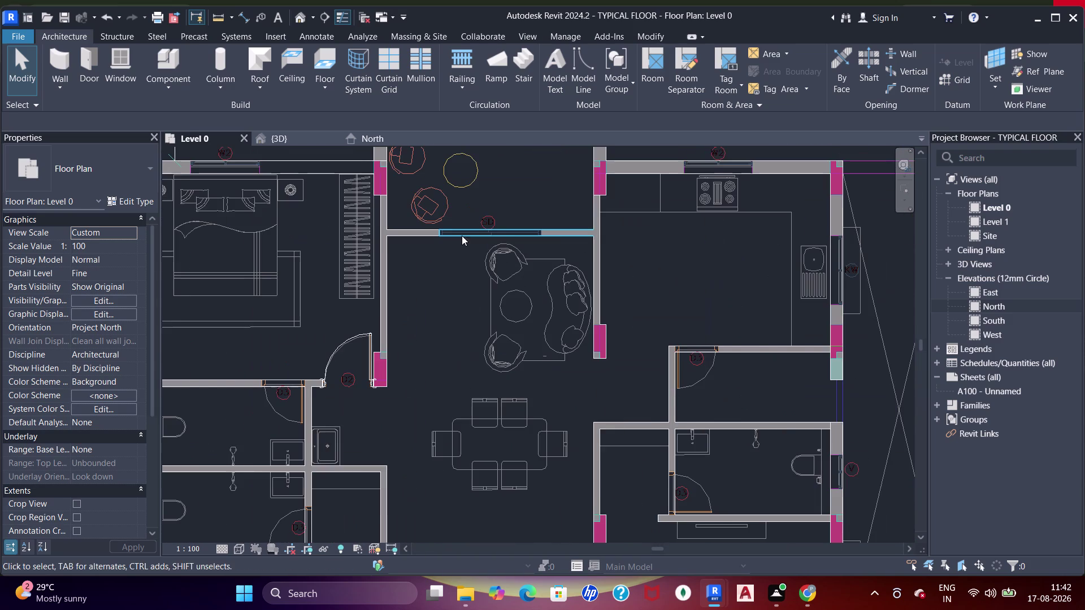
click(462, 232)
key(Escape)
drag(436, 274, 442, 276)
click(525, 292)
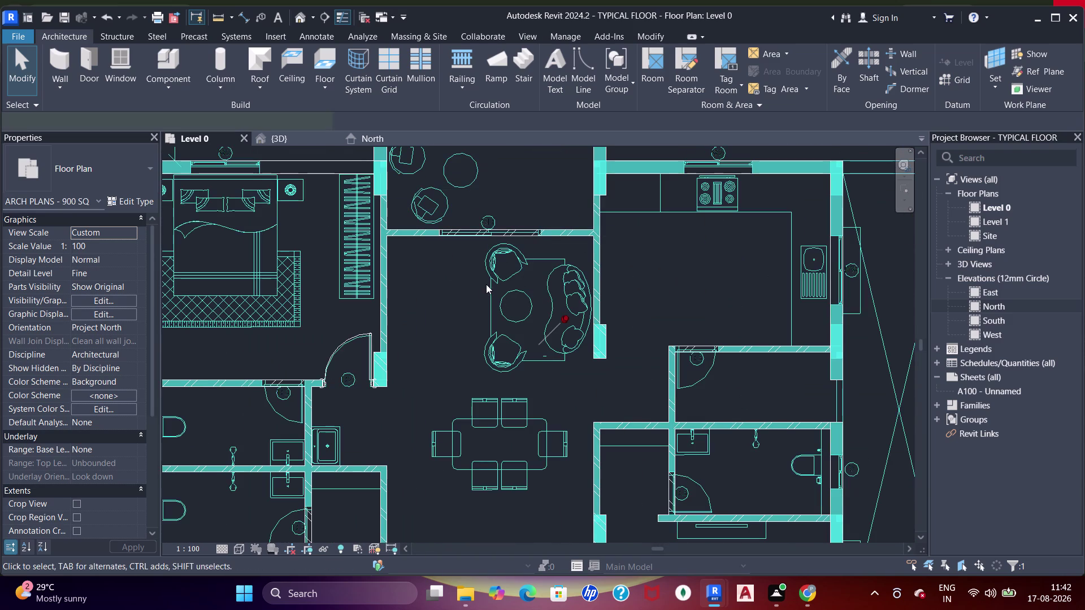
key(Escape)
key(Escape)
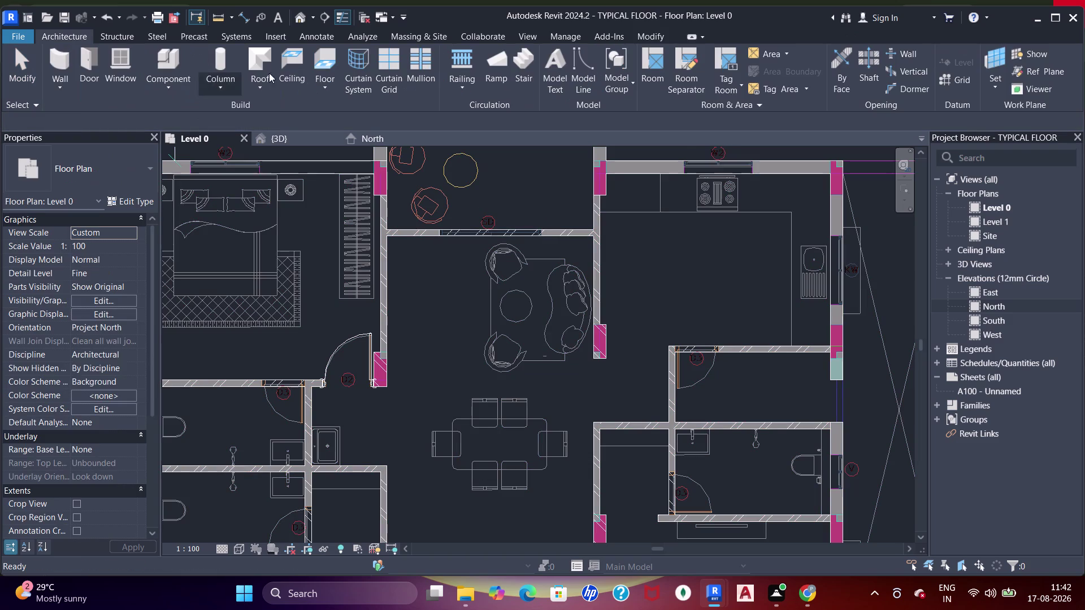
Start a floor boundary on Level 0 using the Floor-Upper 160mm concrete type.
click(319, 63)
middle_drag(358, 257, 473, 279)
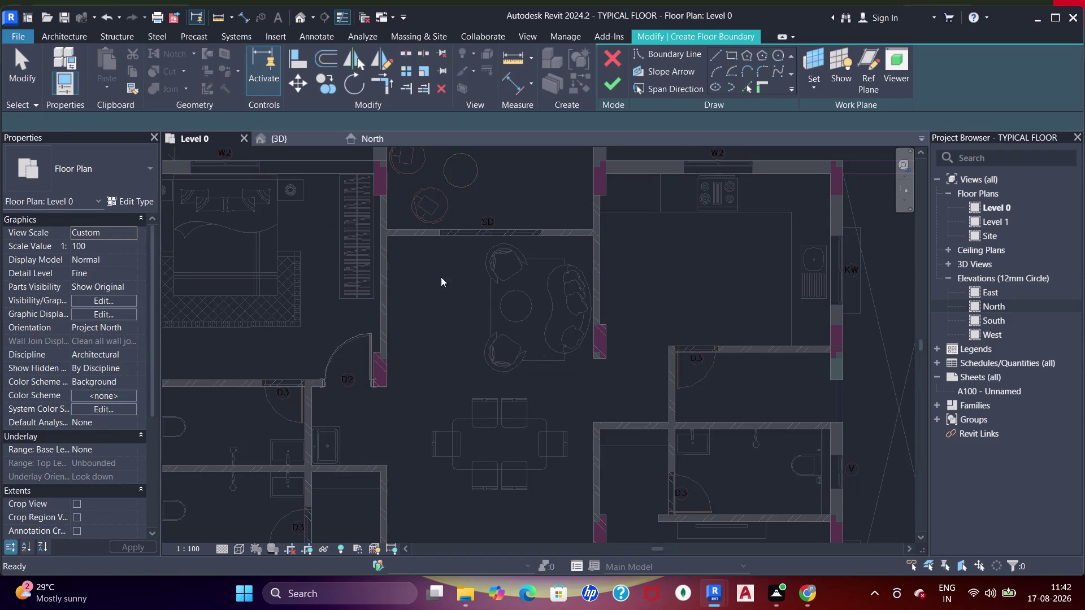
middle_drag(391, 265, 440, 274)
click(98, 181)
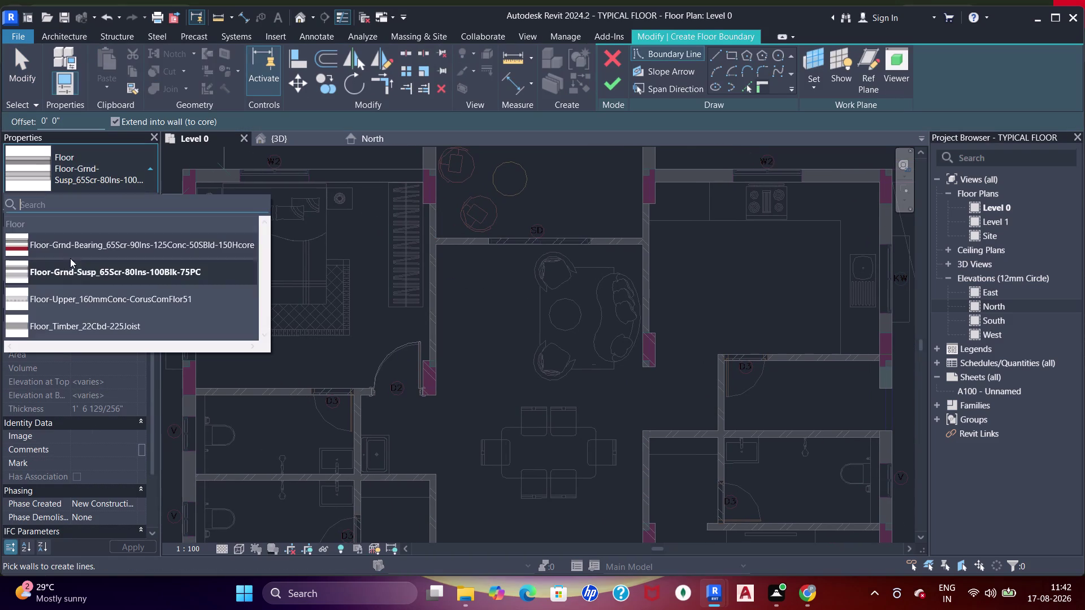
drag(83, 302, 92, 290)
click(126, 197)
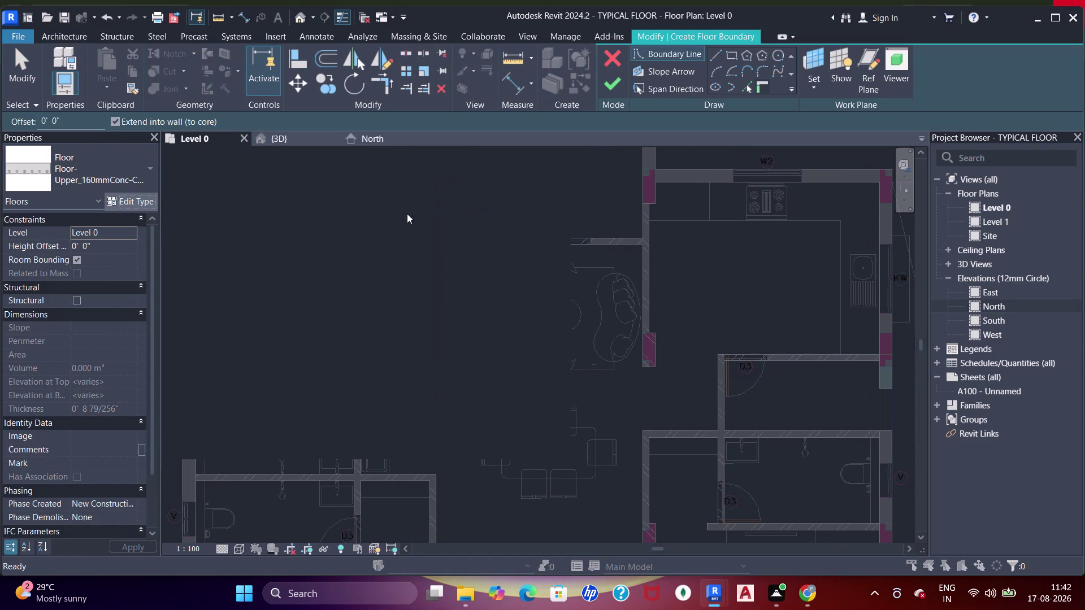
Duplicate the floor type under the name 2".
click(821, 124)
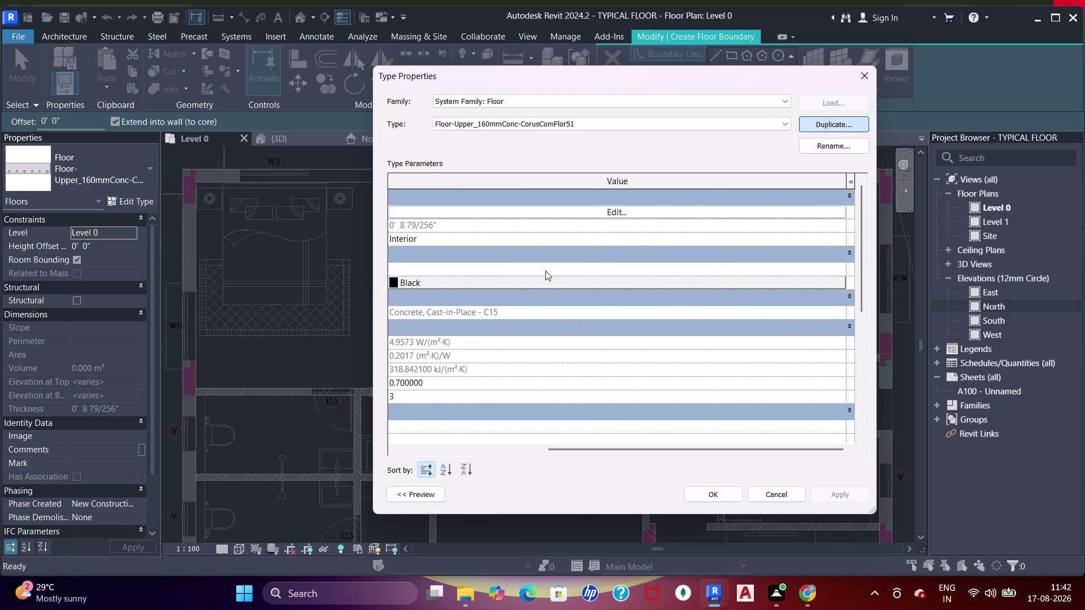
text(2)
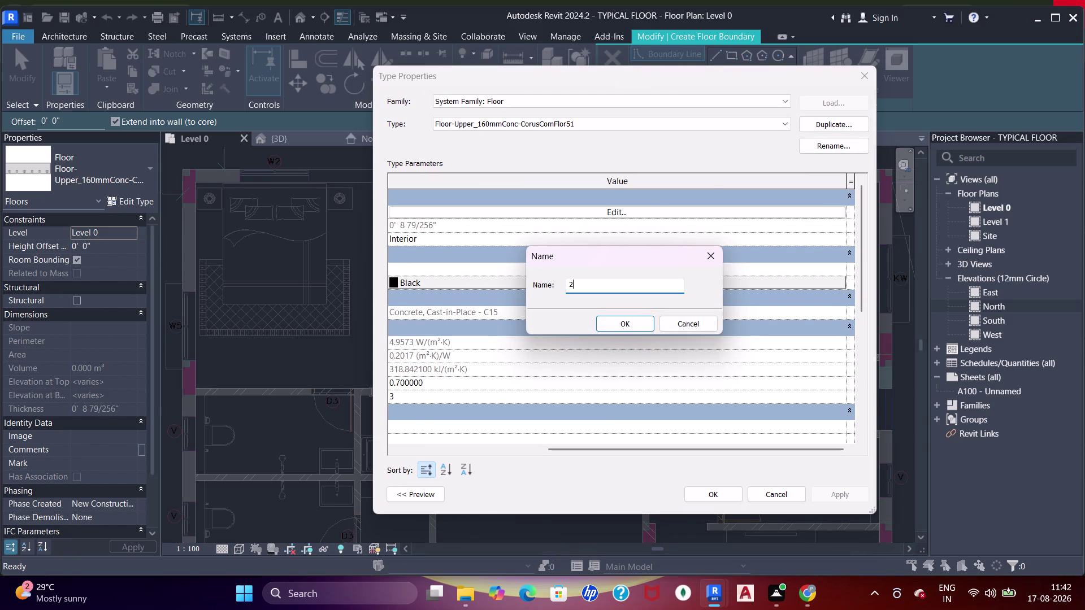
text(")
key(Return)
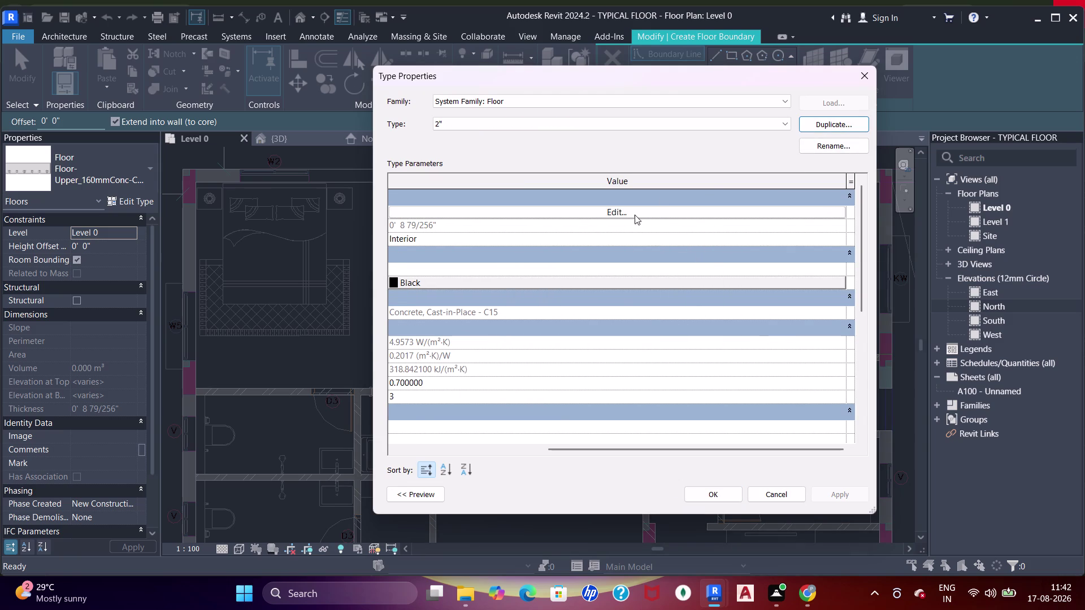
Try deleting the 2" type's Structural Deck layer, then dismiss the resulting serious error.
click(634, 213)
click(555, 226)
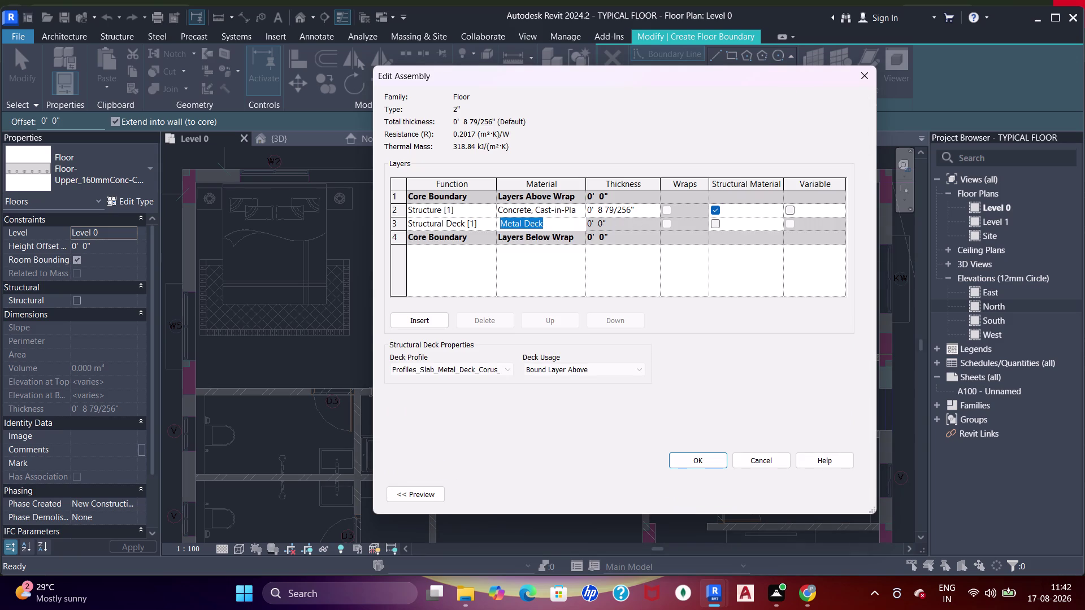
double_click(488, 321)
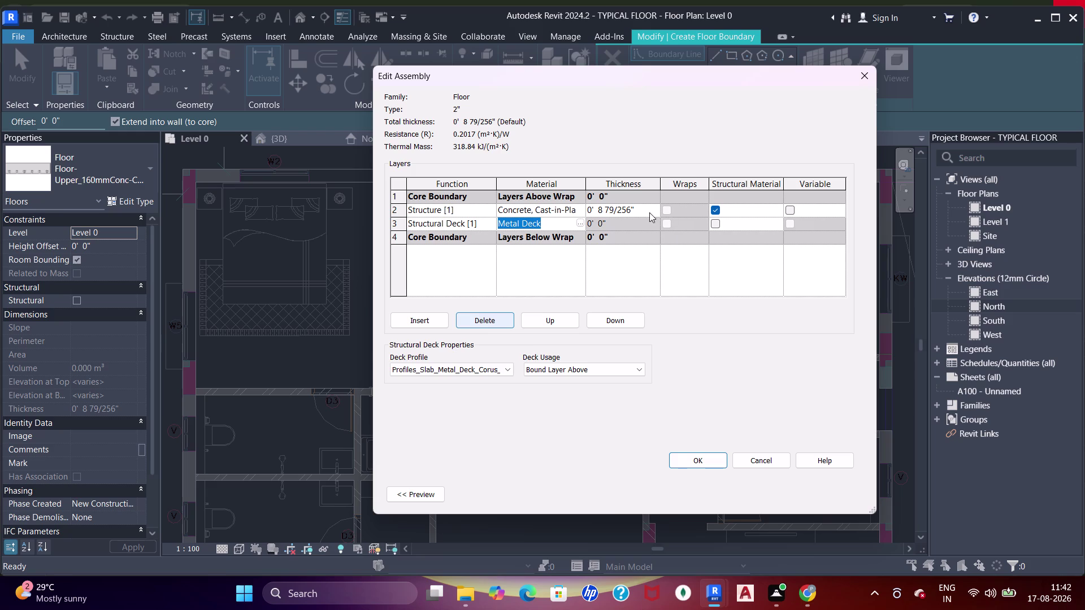
click(650, 213)
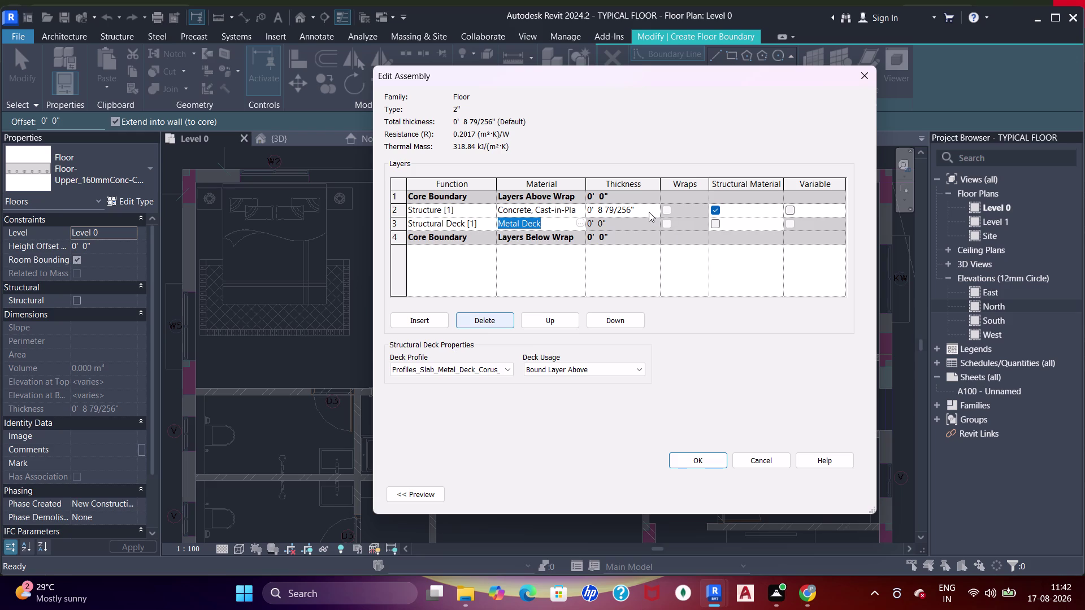
click(649, 212)
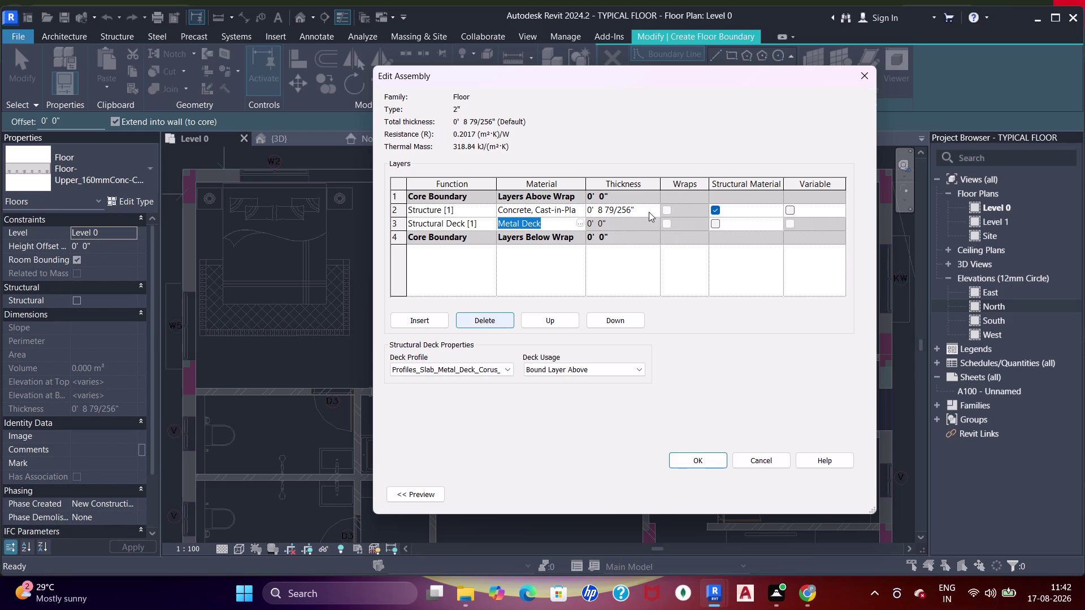
click(649, 212)
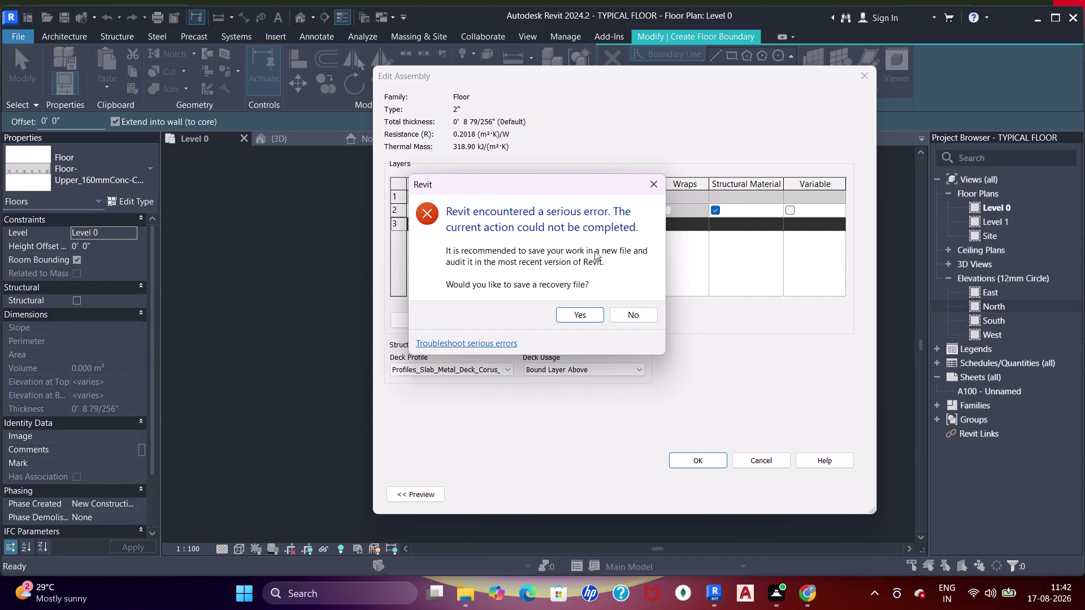
drag(647, 185, 654, 185)
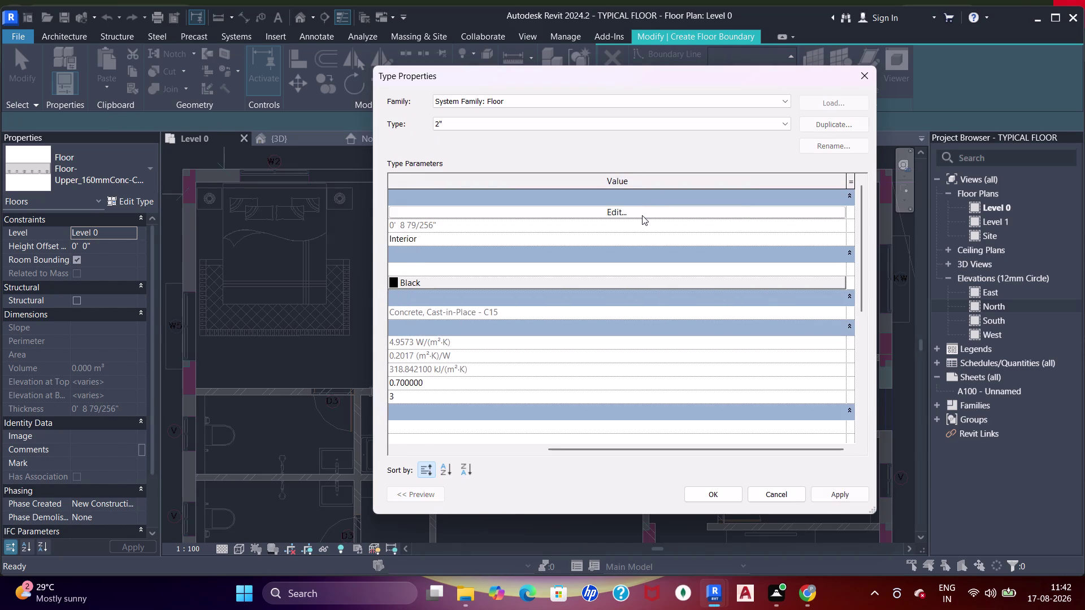
click(639, 215)
Cancel Type Properties and resume Boundary Line sketching on Level 0.
click(866, 81)
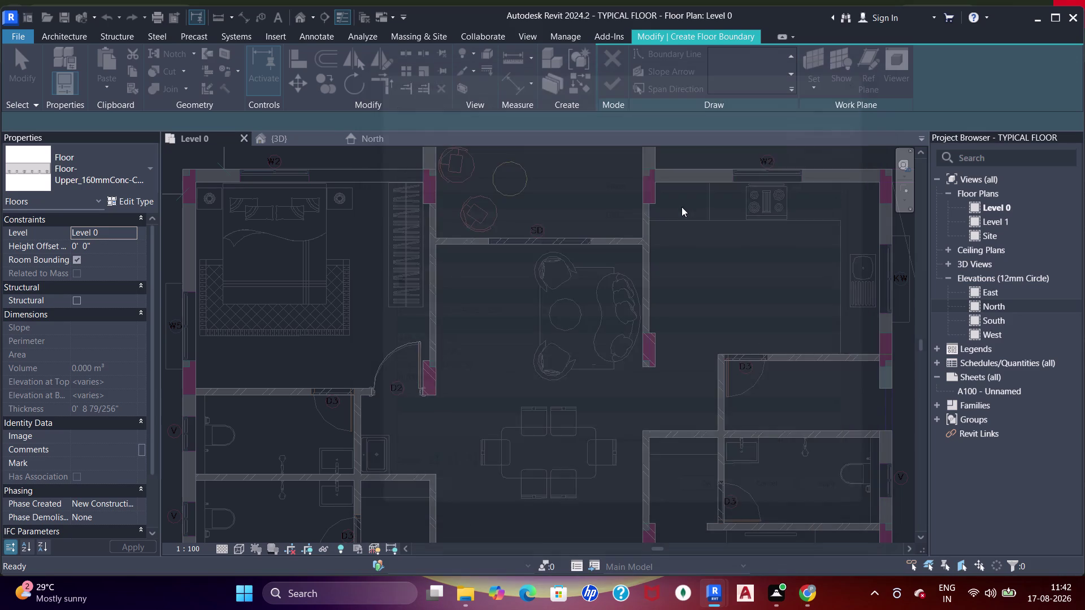
key(s)
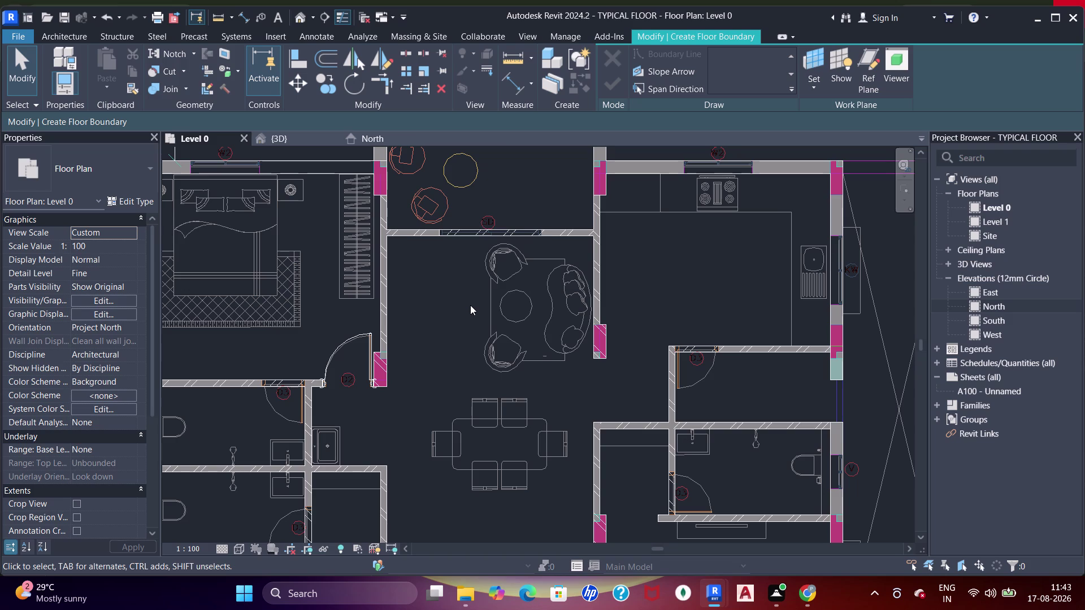
drag(49, 37, 55, 36)
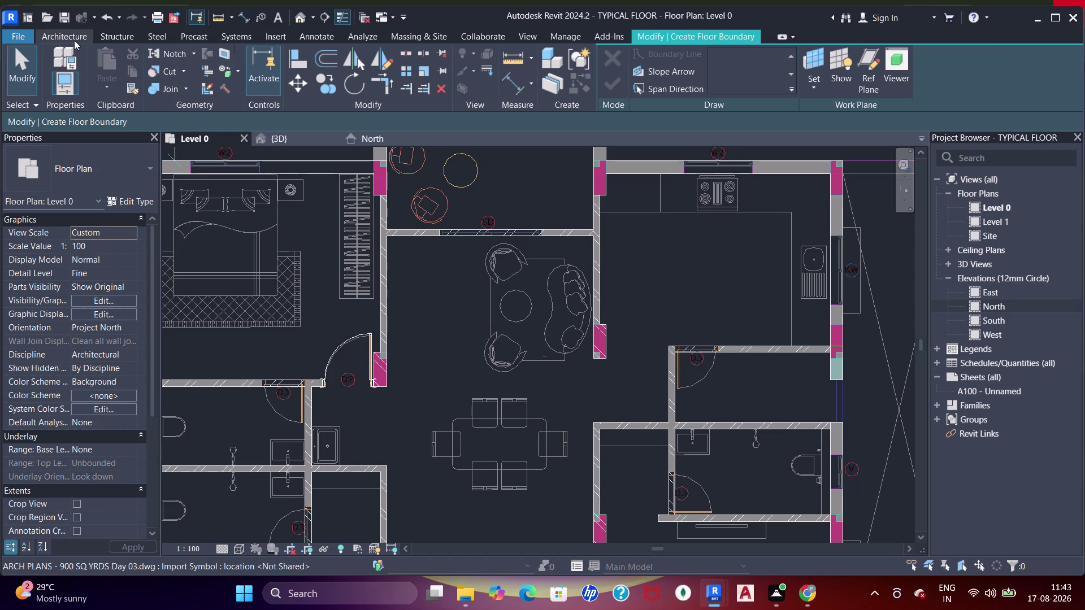
click(318, 64)
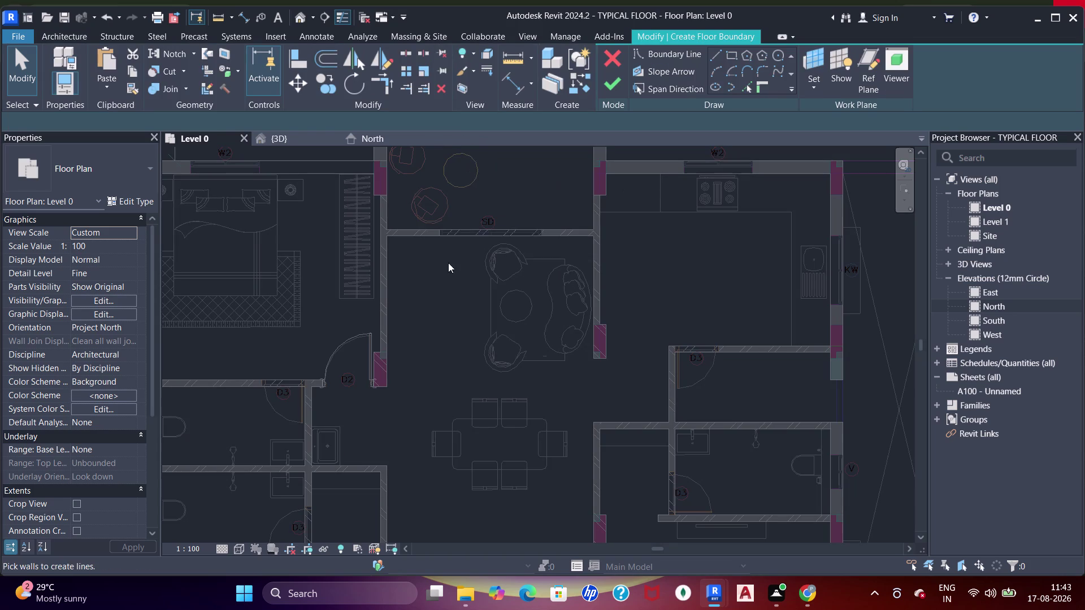
click(122, 199)
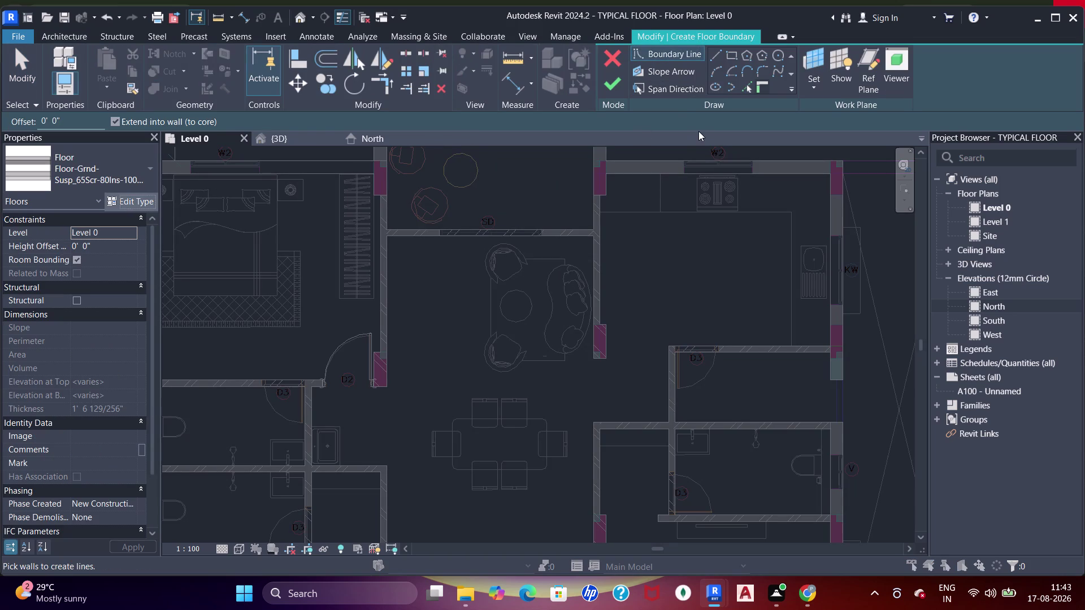
Select the Floor-Upper_160mmConc type in the Type Selector.
key(Escape)
click(90, 178)
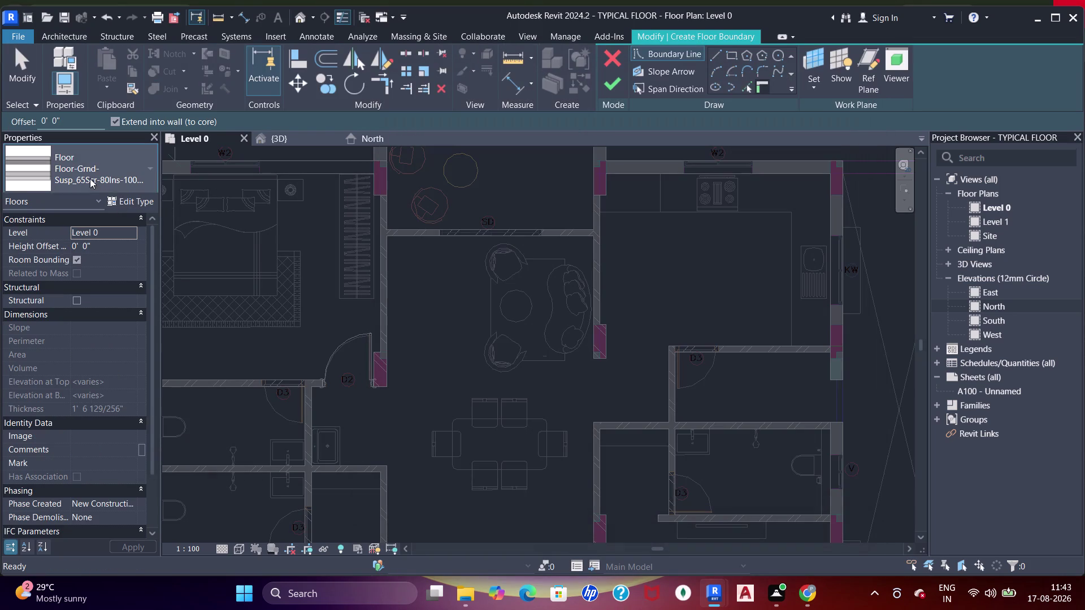
click(79, 297)
click(112, 198)
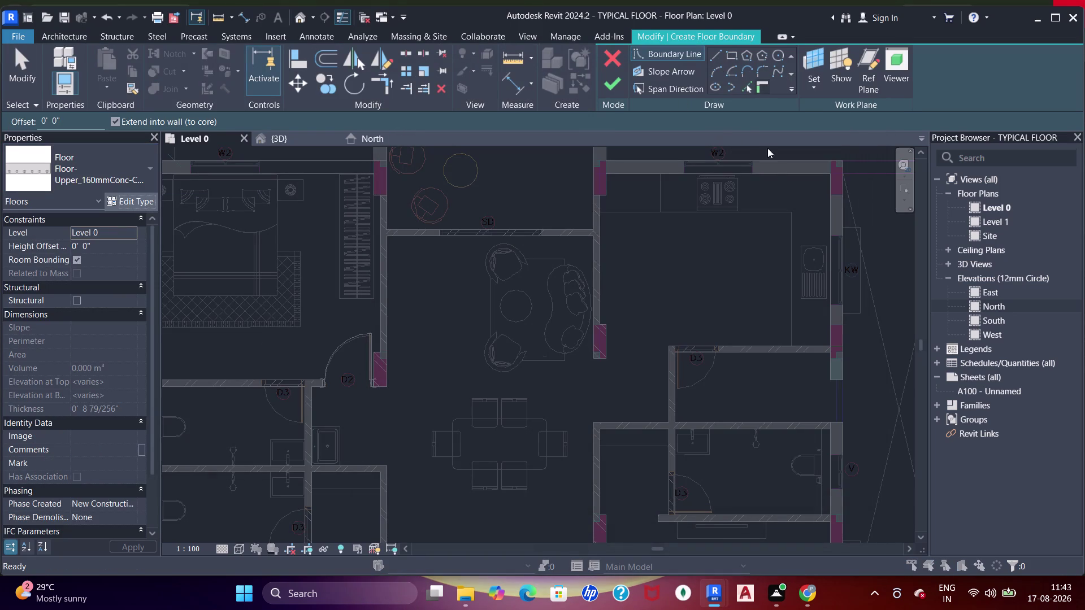
In the type's structure, delete the deck layer and set the structure thickness to 2".
click(788, 217)
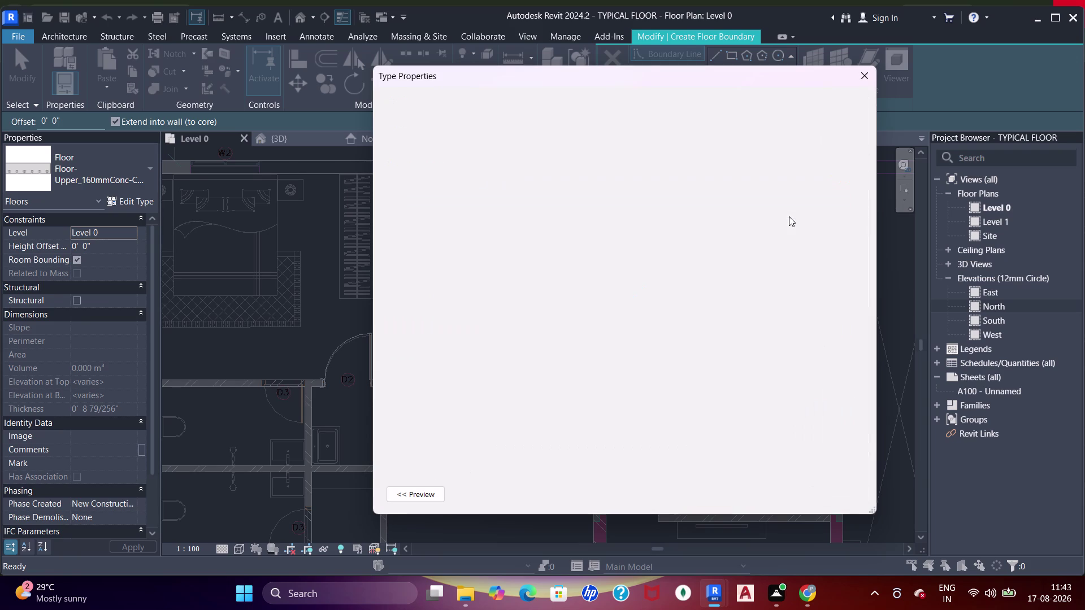
click(565, 226)
click(492, 318)
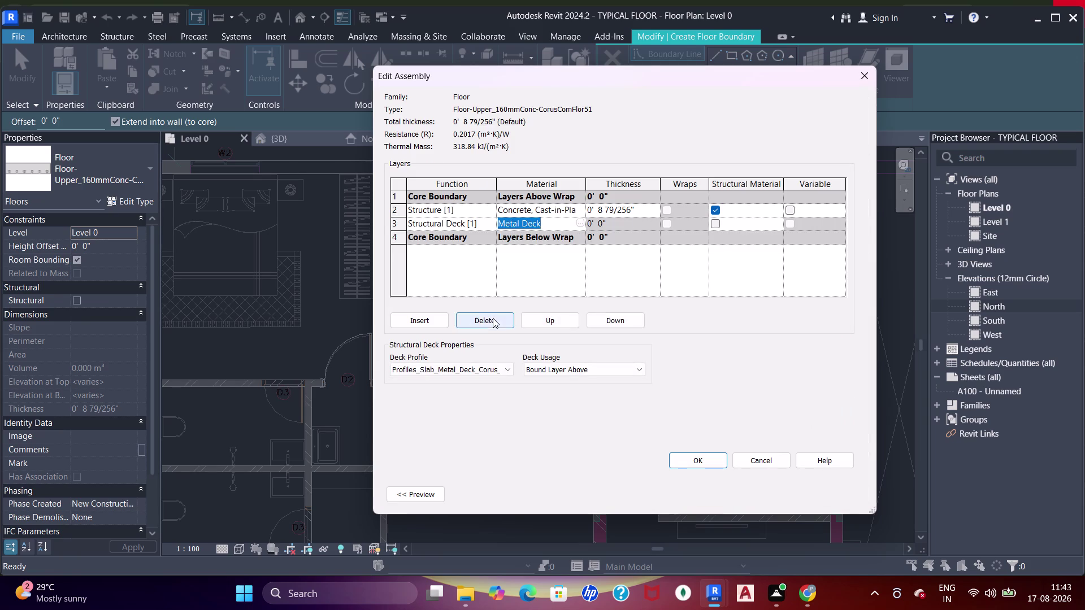
click(657, 214)
text(2)
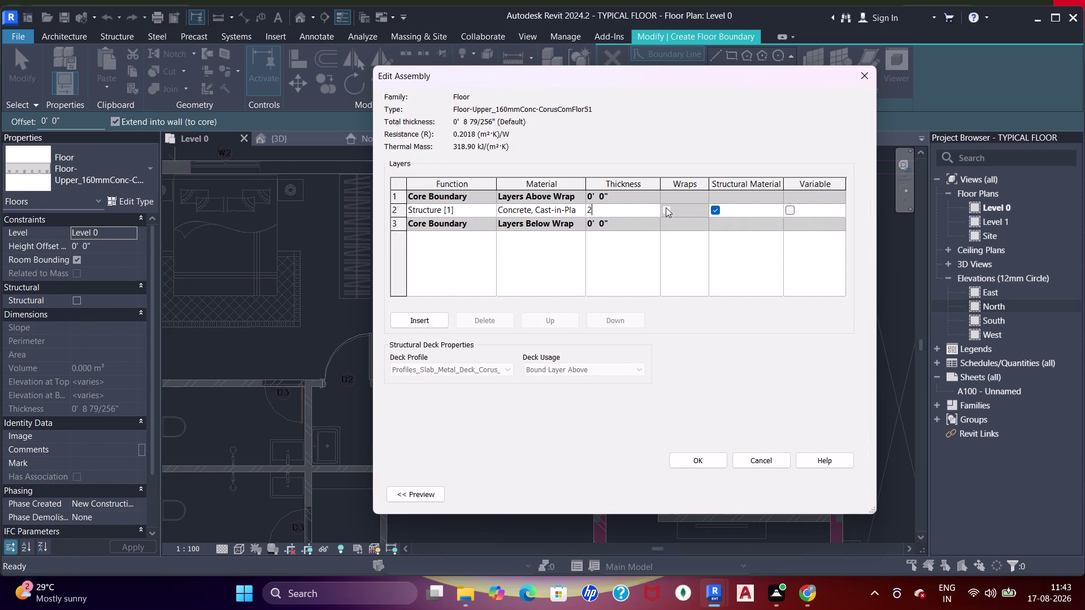
text(")
key(Return)
Assign Concrete as the structure layer's material and save the layer structure.
click(582, 211)
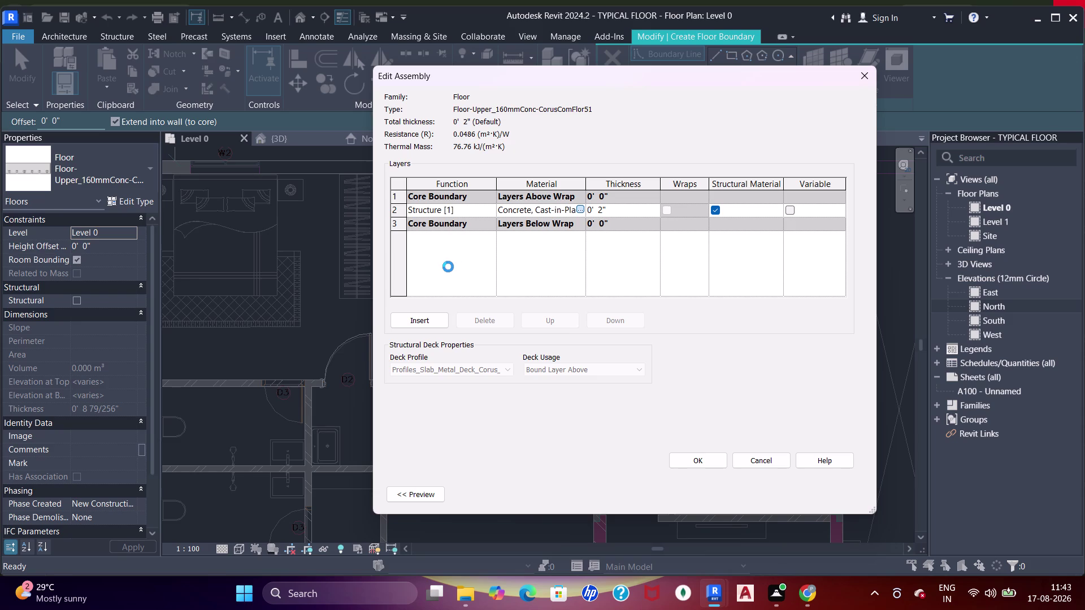
scroll(up, 3)
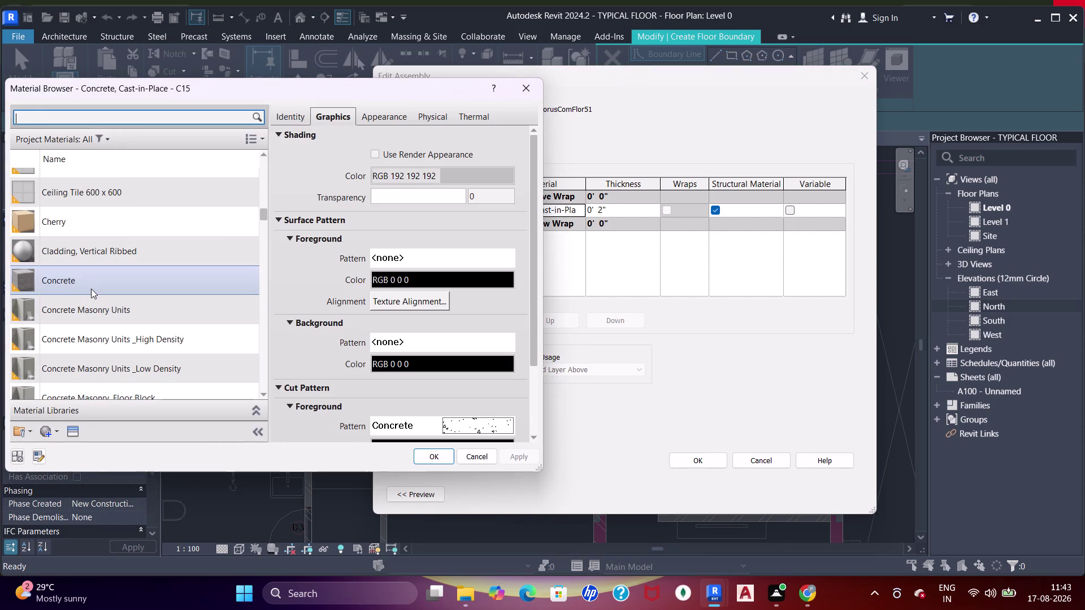
click(91, 288)
click(434, 453)
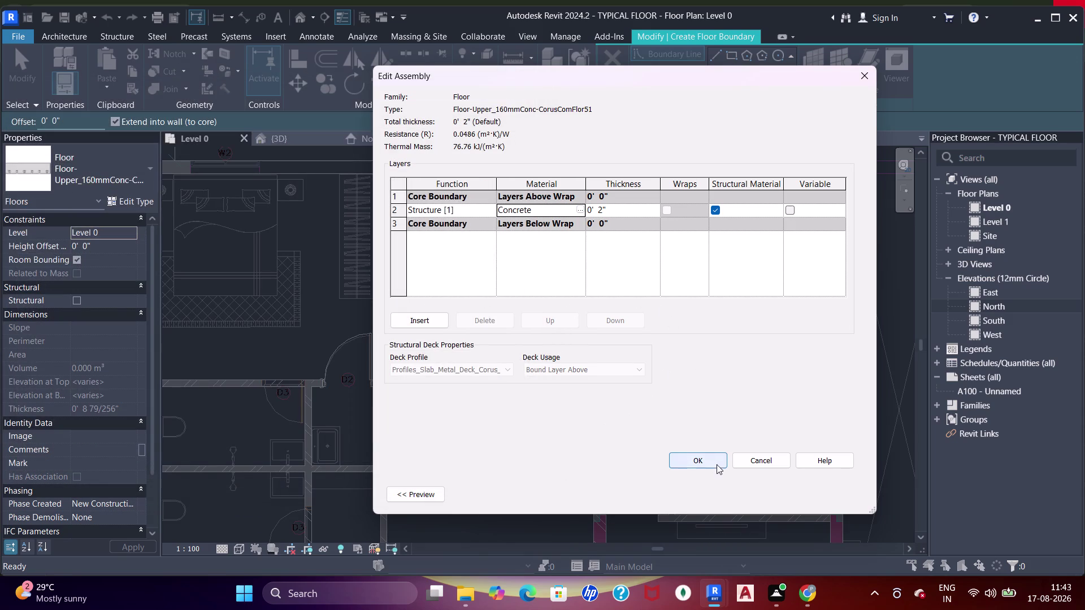
drag(707, 461, 711, 456)
Duplicate the edited type as 2" and apply it.
click(816, 122)
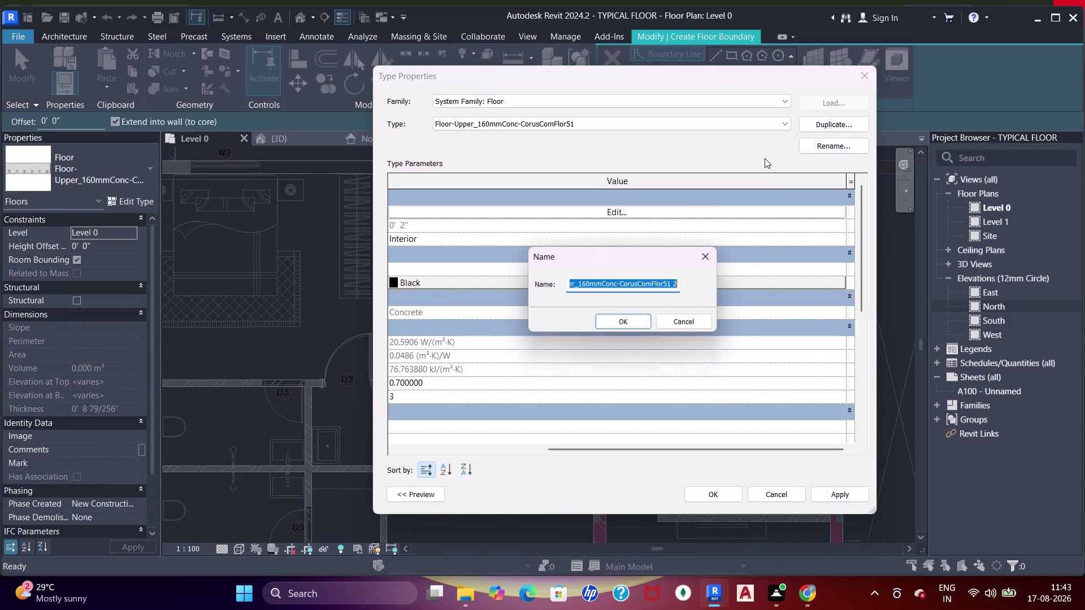
text(2")
key(Return)
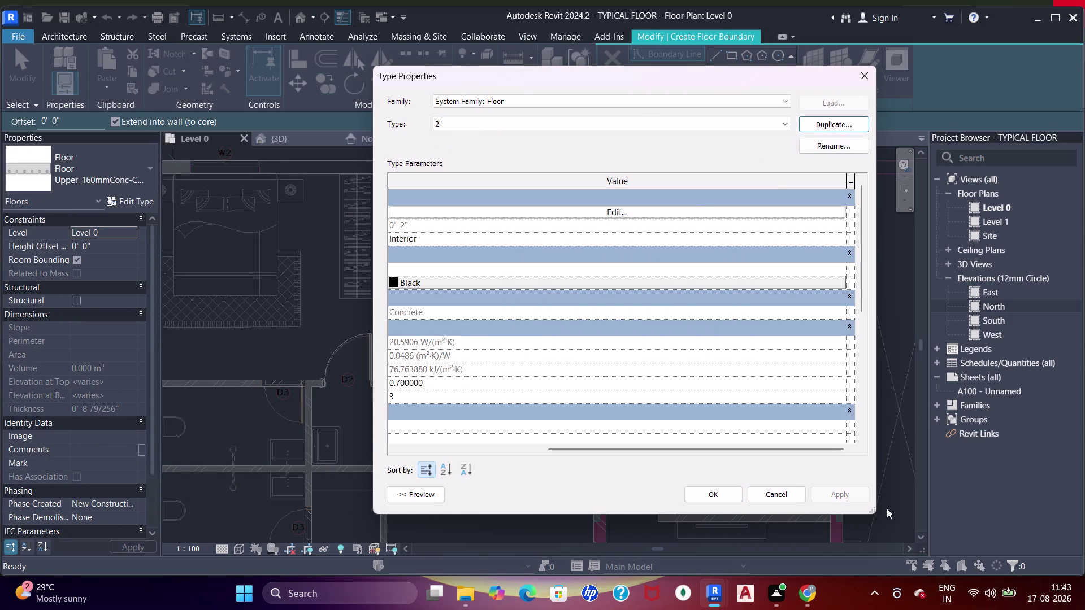
click(708, 495)
Pan and zoom the plan over the top-left bedroom.
middle_drag(450, 232, 465, 255)
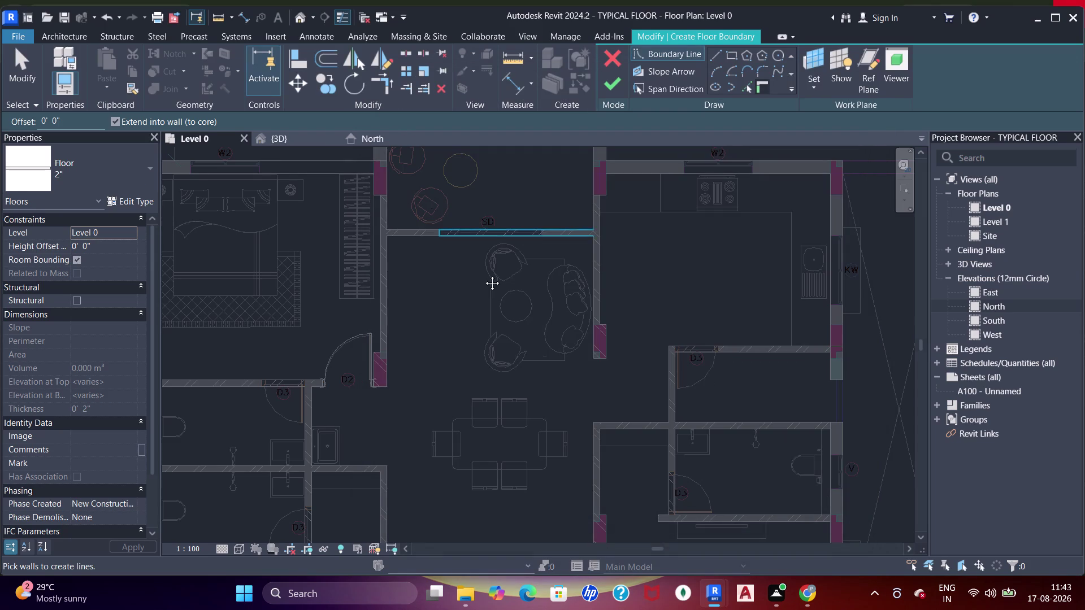
middle_drag(465, 255, 903, 369)
scroll(up, 3)
middle_drag(679, 349, 437, 199)
scroll(down, 3)
middle_drag(463, 249, 472, 281)
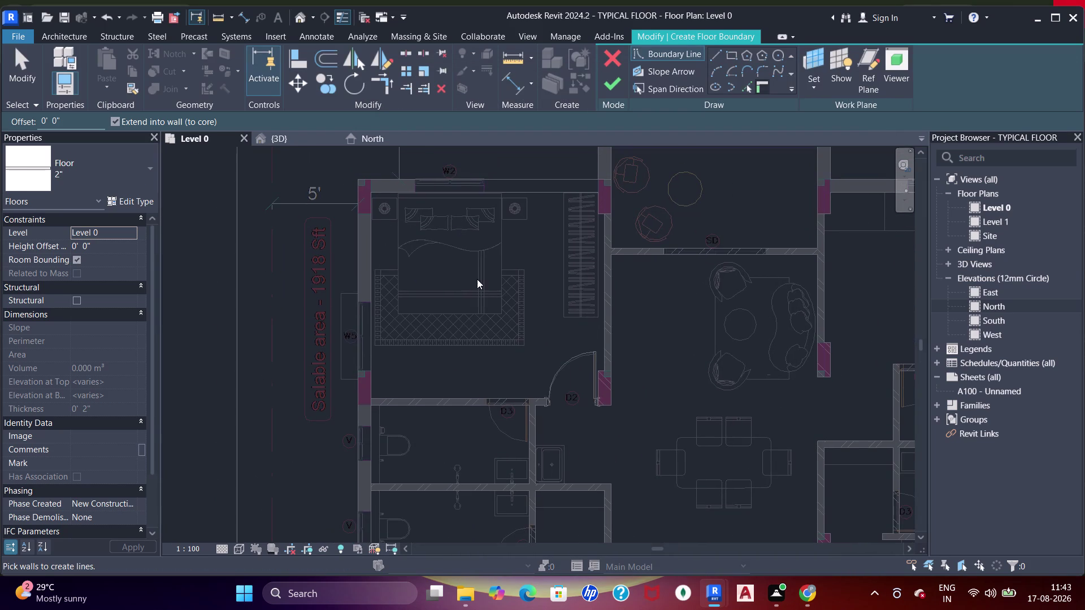
Begin a rectangle boundary at the bedroom's top-left wall corner.
click(735, 56)
middle_drag(559, 332, 575, 304)
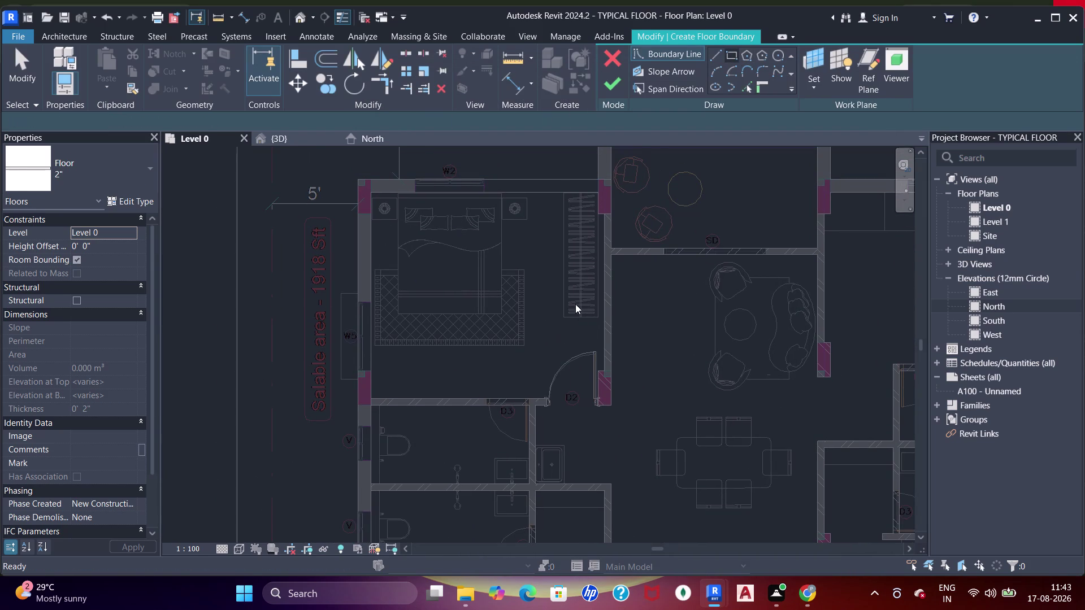
middle_drag(574, 305, 575, 304)
scroll(up, 3)
middle_drag(481, 279, 485, 320)
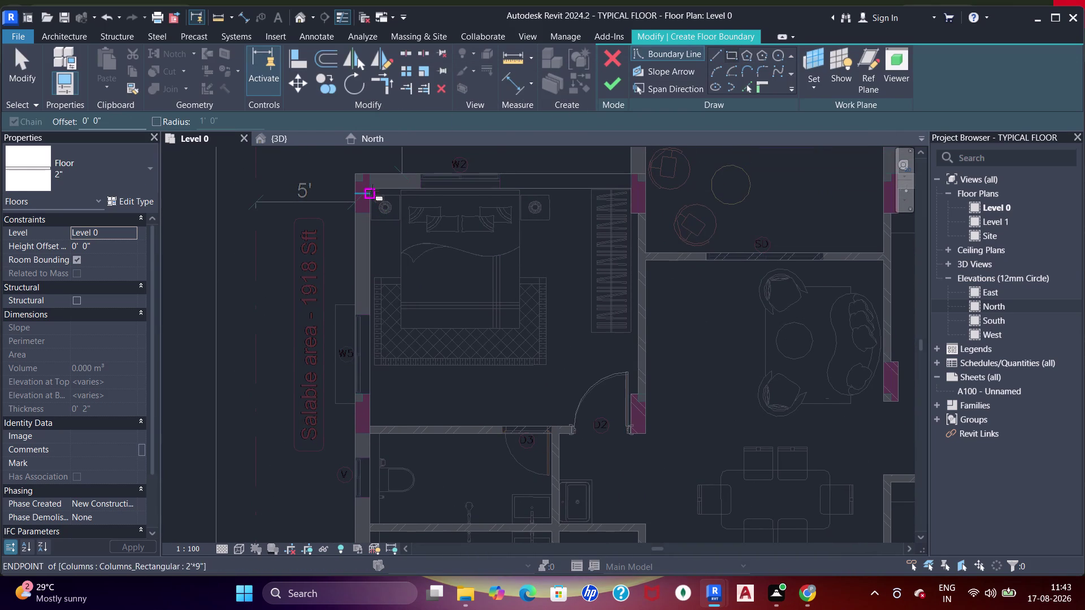
scroll(up, 3)
click(370, 187)
Zoom to the wall beside door D2 for the rectangle's opposite corner.
scroll(down, 3)
middle_drag(572, 328, 464, 208)
scroll(up, 3)
scroll(up, 3)
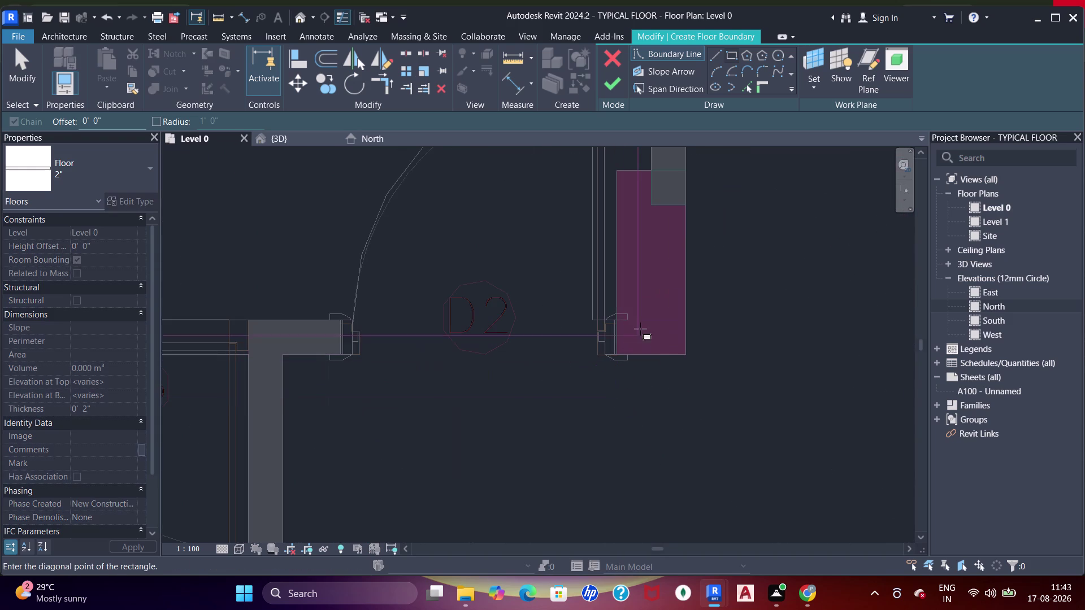
scroll(up, 3)
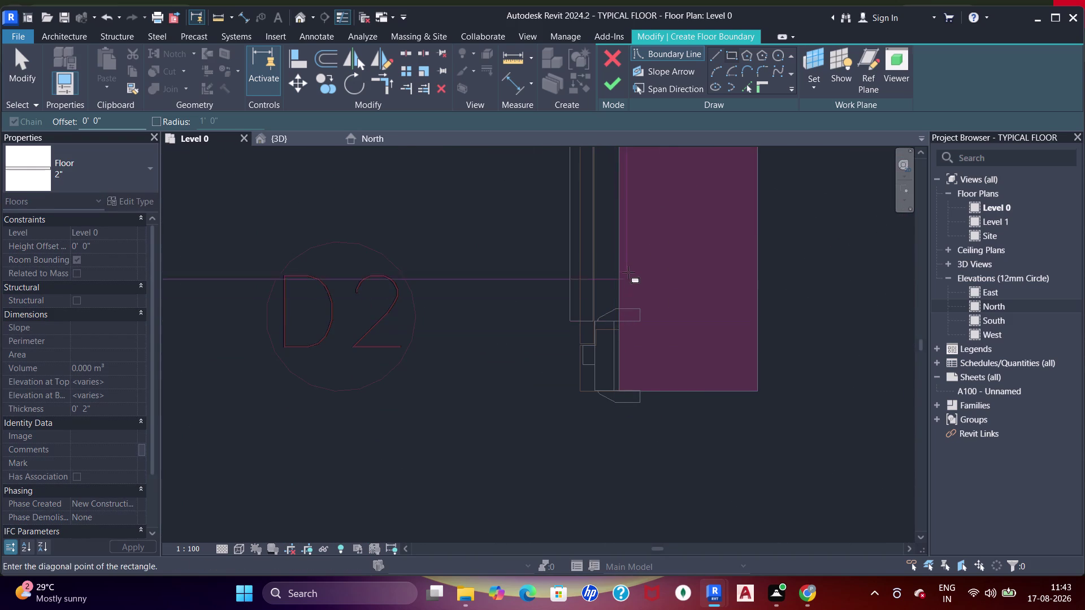
click(621, 284)
scroll(down, 3)
Align the boundary edge near door D2 to the adjacent wall face with AL.
middle_drag(534, 321, 623, 319)
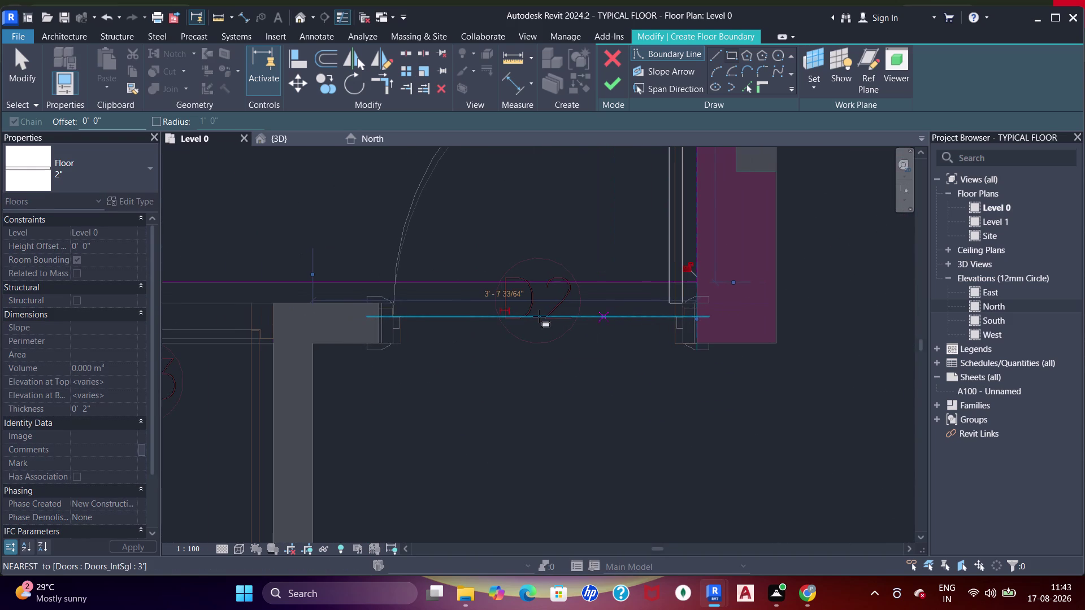
key(a)
key(a)
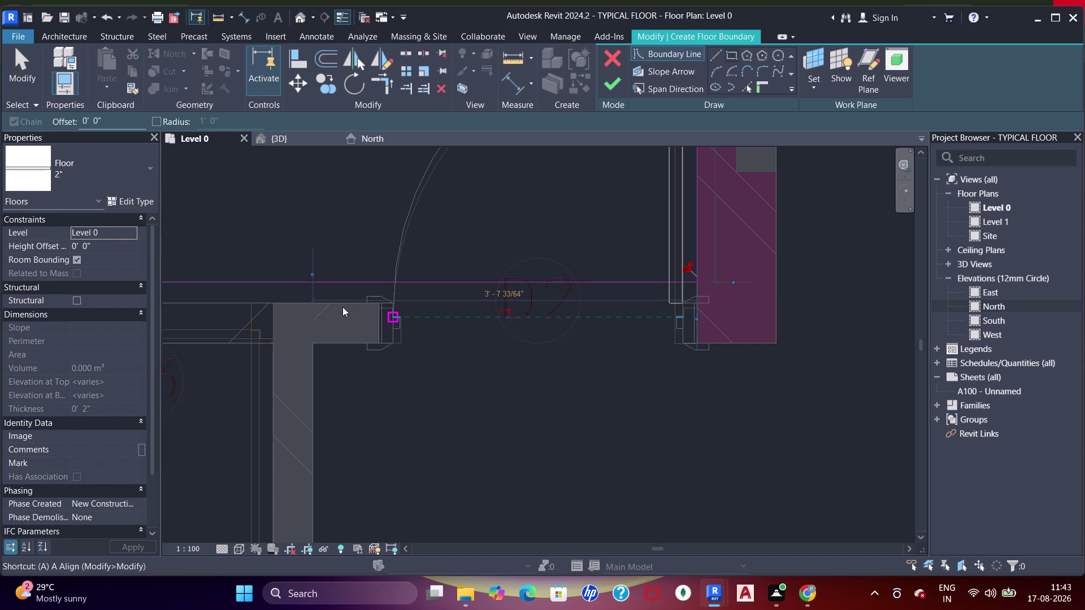
key(a)
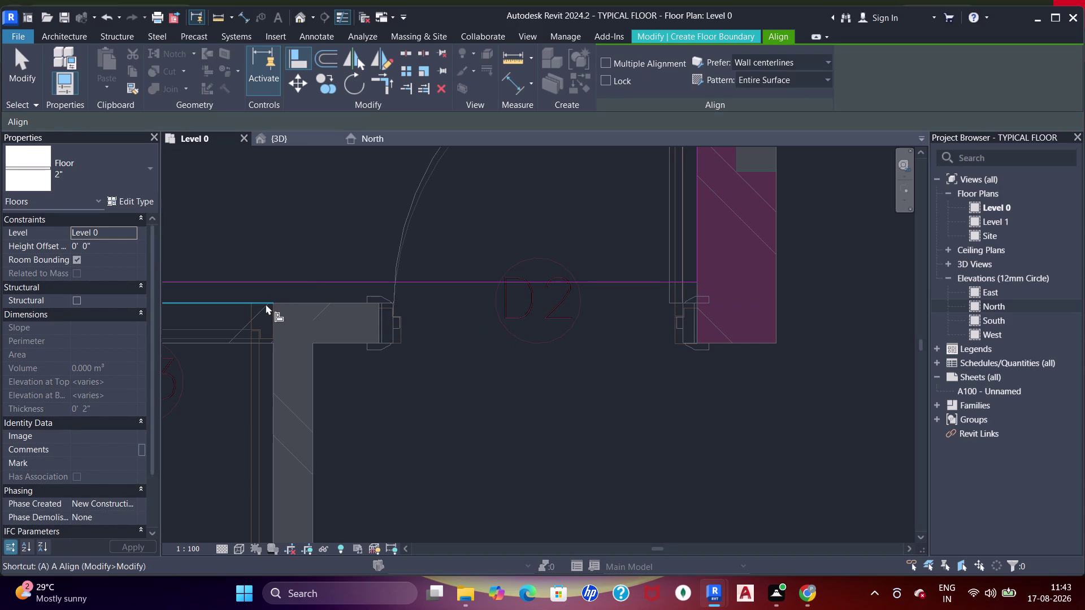
click(265, 304)
click(282, 281)
Pan across the plan to the rooms on the right and exit Align.
scroll(down, 3)
middle_drag(488, 286, 418, 299)
scroll(down, 3)
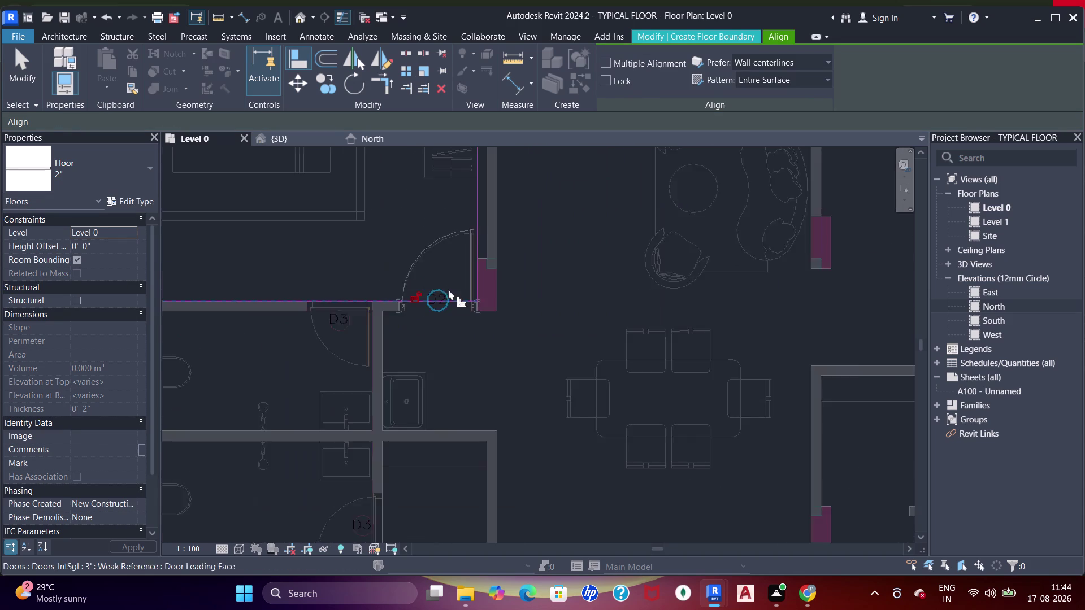
scroll(down, 3)
middle_drag(446, 307, 497, 263)
scroll(up, 3)
scroll(down, 3)
middle_drag(475, 382, 476, 279)
scroll(down, 3)
middle_drag(538, 264, 499, 227)
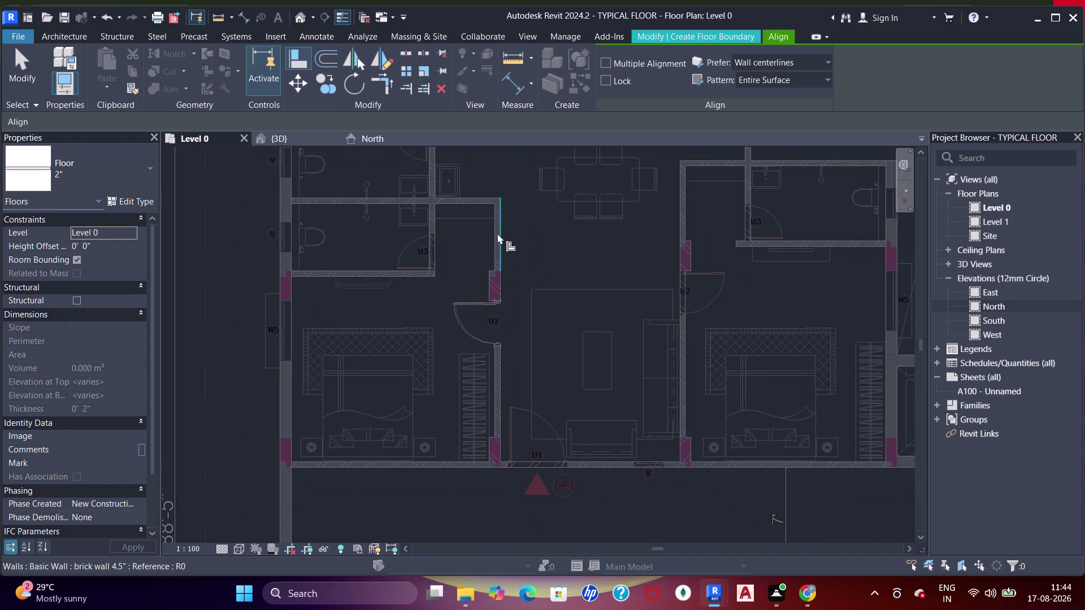
middle_drag(515, 228, 533, 354)
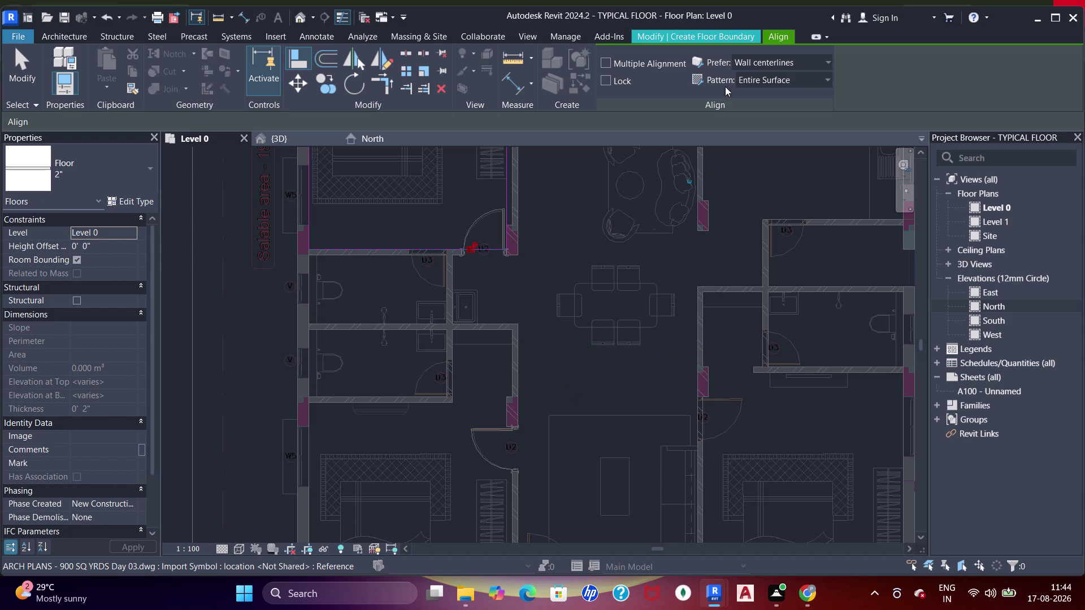
key(Escape)
key(Escape)
key(Escape)
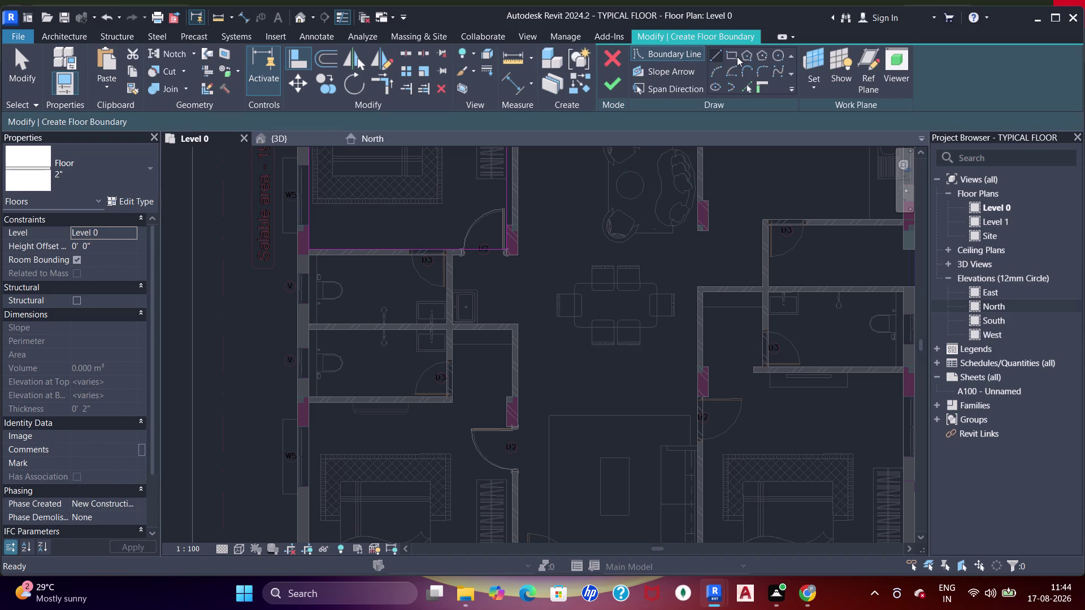
Choose the Rectangle tool and zoom to the toilet room's top-left corner beside door D3.
click(737, 57)
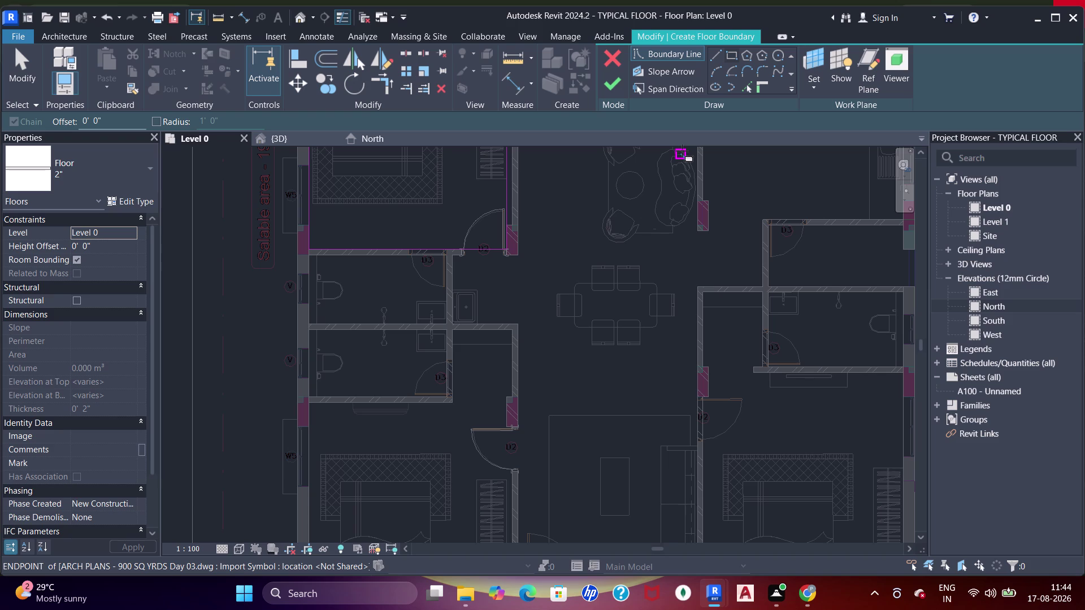
middle_drag(499, 339, 534, 313)
scroll(up, 3)
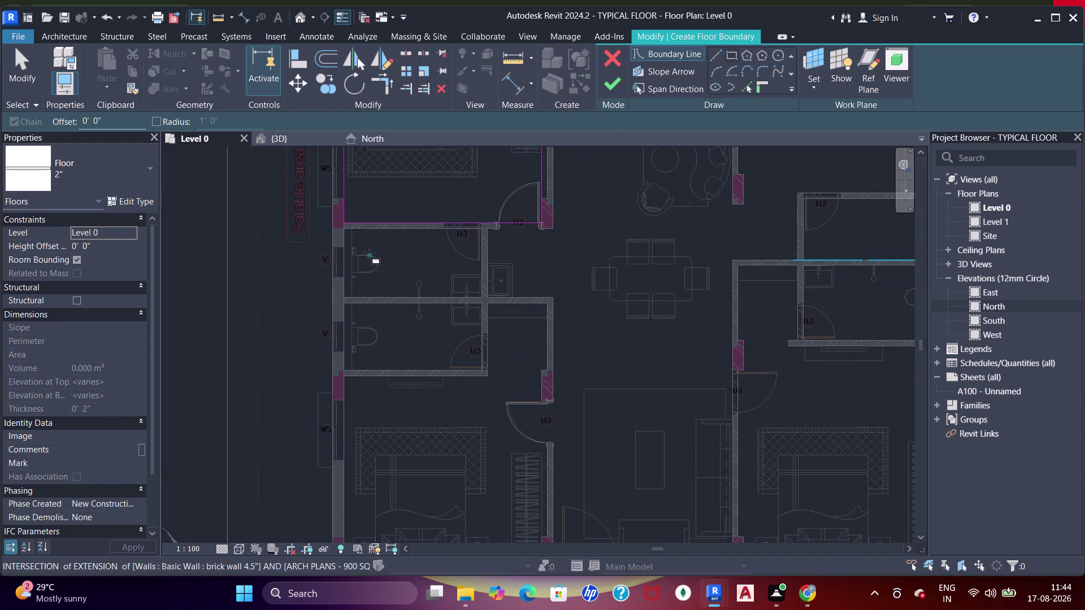
scroll(up, 3)
middle_drag(355, 279, 391, 320)
scroll(up, 3)
middle_drag(382, 302, 383, 278)
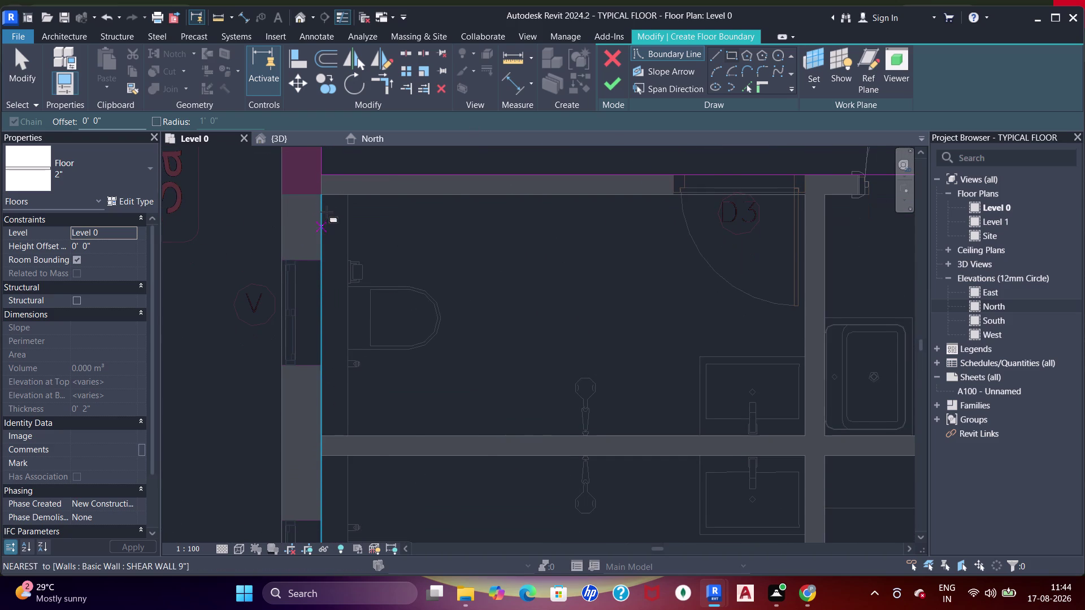
Draw the roughly 9' by 4'6" toilet room rectangle and inspect its right edge.
click(324, 198)
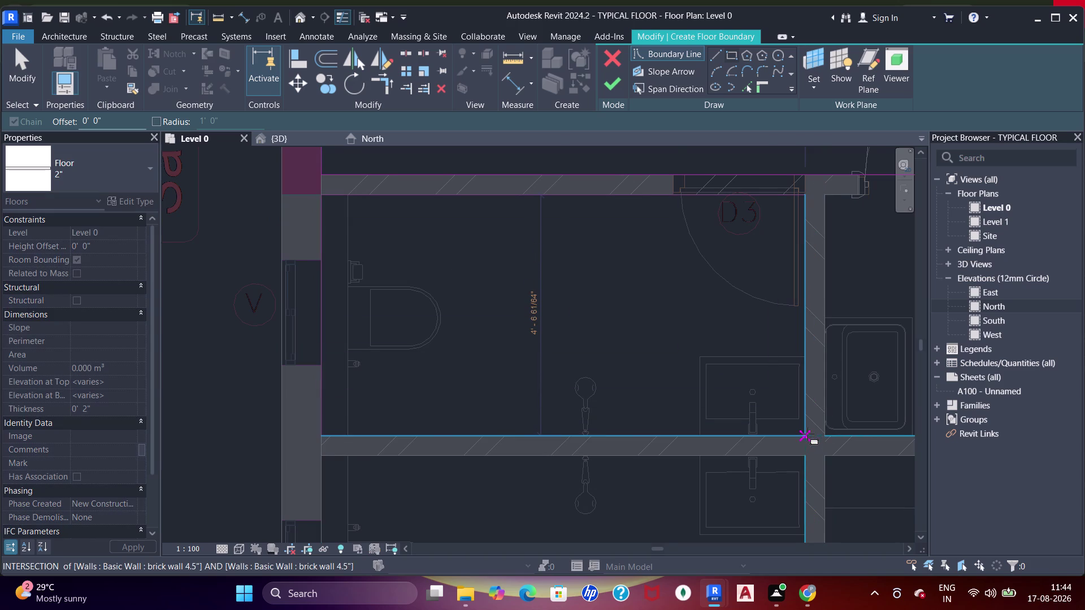
click(806, 434)
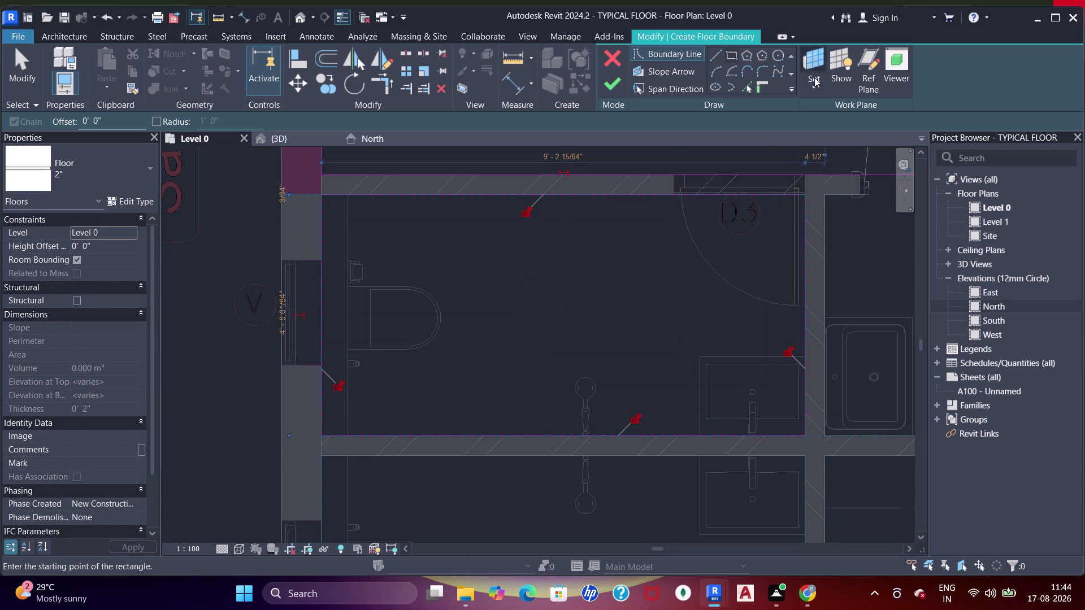
scroll(up, 3)
key(Escape)
scroll(up, 3)
middle_drag(803, 188, 795, 232)
scroll(up, 3)
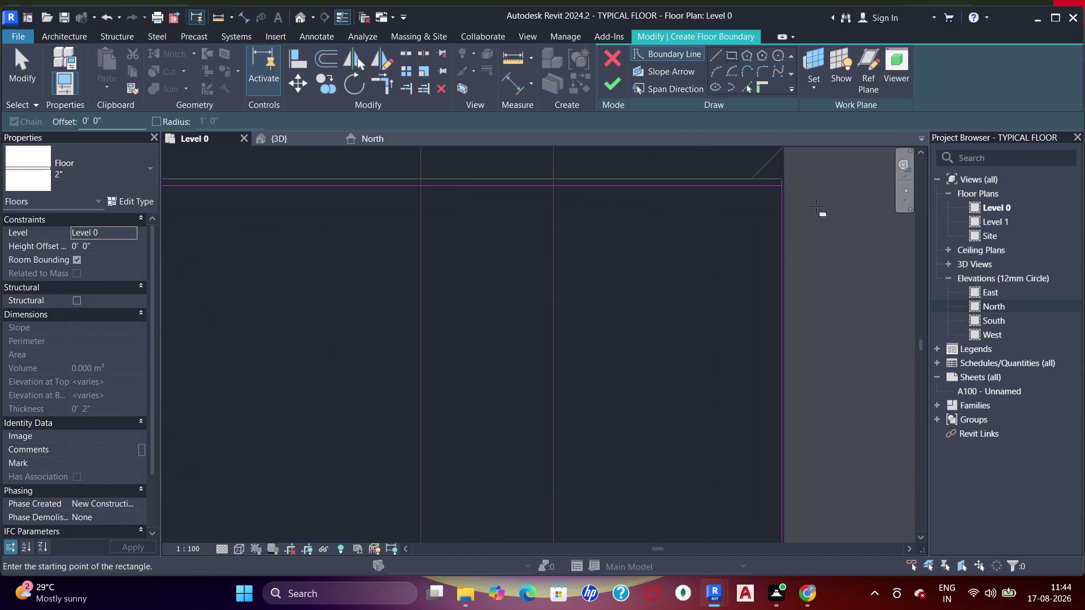
scroll(up, 3)
Align the rectangle's side edge to the adjacent wall face with AL.
key(a)
text(aaa)
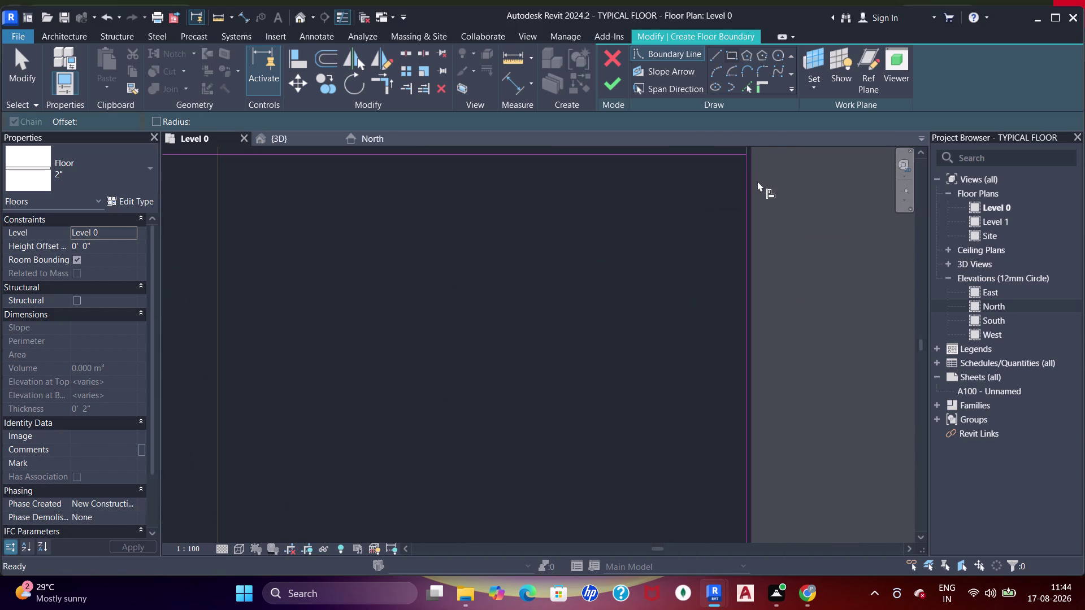
click(755, 178)
click(749, 180)
Align the rectangle's top edge to the upper wall face.
scroll(down, 3)
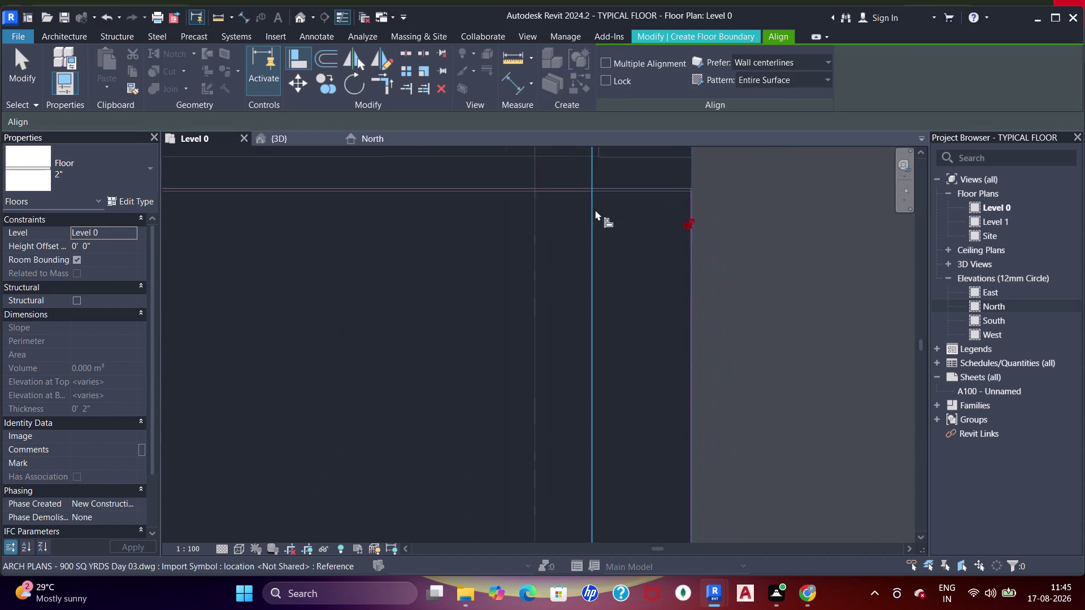
middle_drag(545, 233, 786, 234)
scroll(down, 3)
middle_drag(415, 275, 756, 284)
middle_drag(432, 267, 662, 270)
scroll(up, 3)
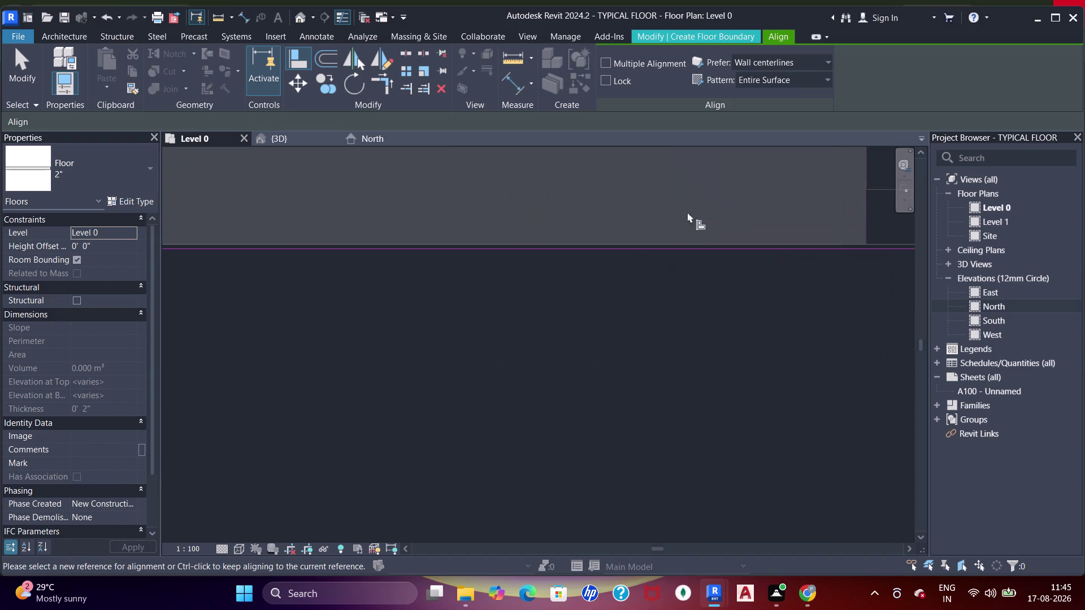
scroll(up, 3)
click(710, 259)
click(703, 267)
Pan and zoom to check the rectangle's left and bottom edges.
scroll(down, 3)
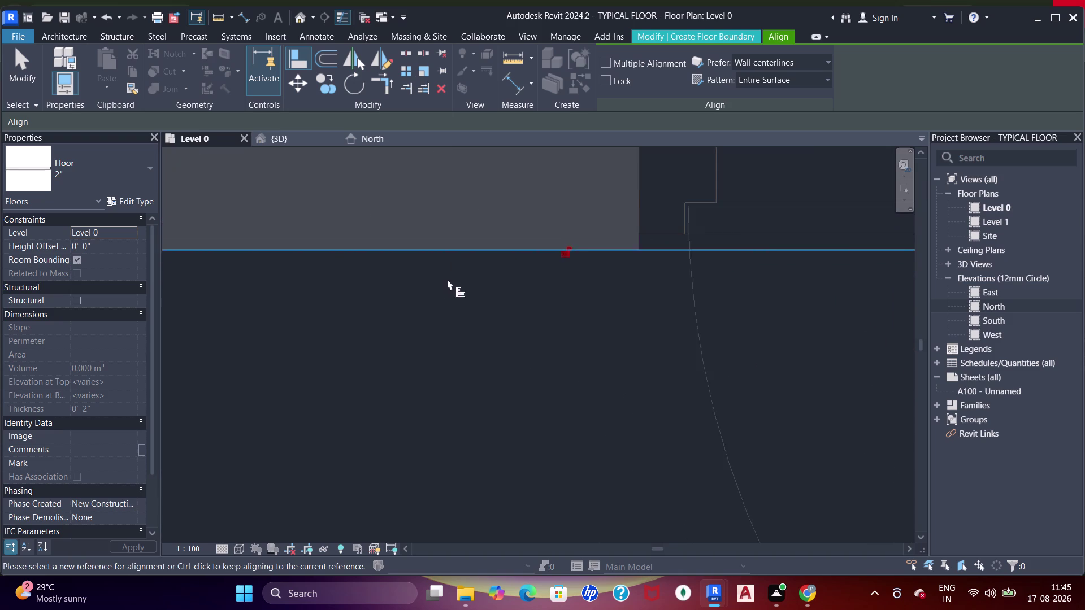
middle_drag(449, 312, 772, 265)
middle_drag(568, 280, 915, 233)
middle_drag(510, 255, 756, 254)
scroll(up, 3)
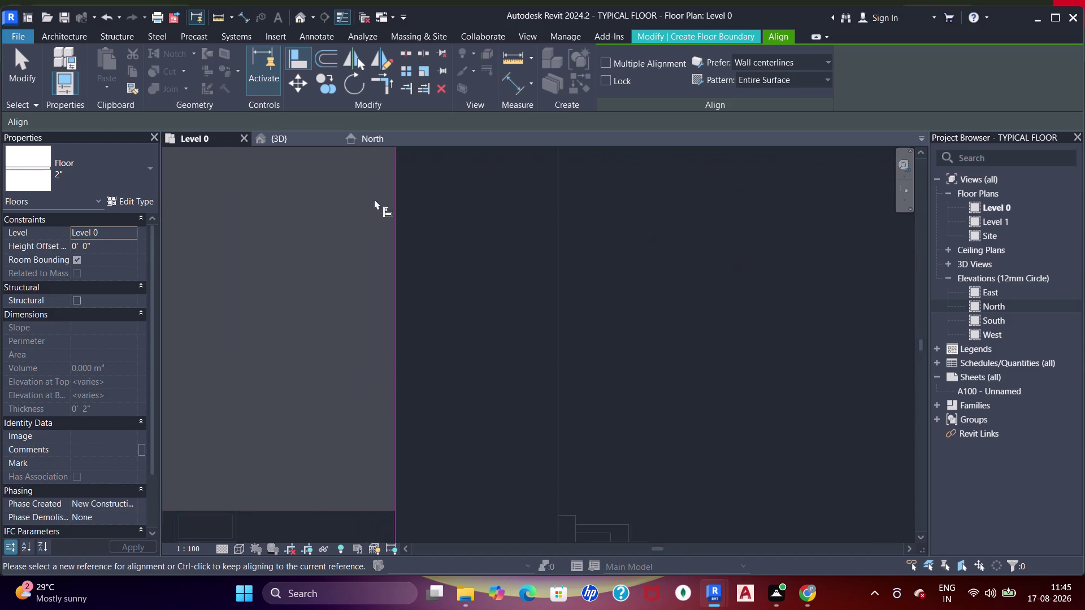
scroll(up, 3)
scroll(up, 3)
scroll(down, 3)
scroll(down, 3)
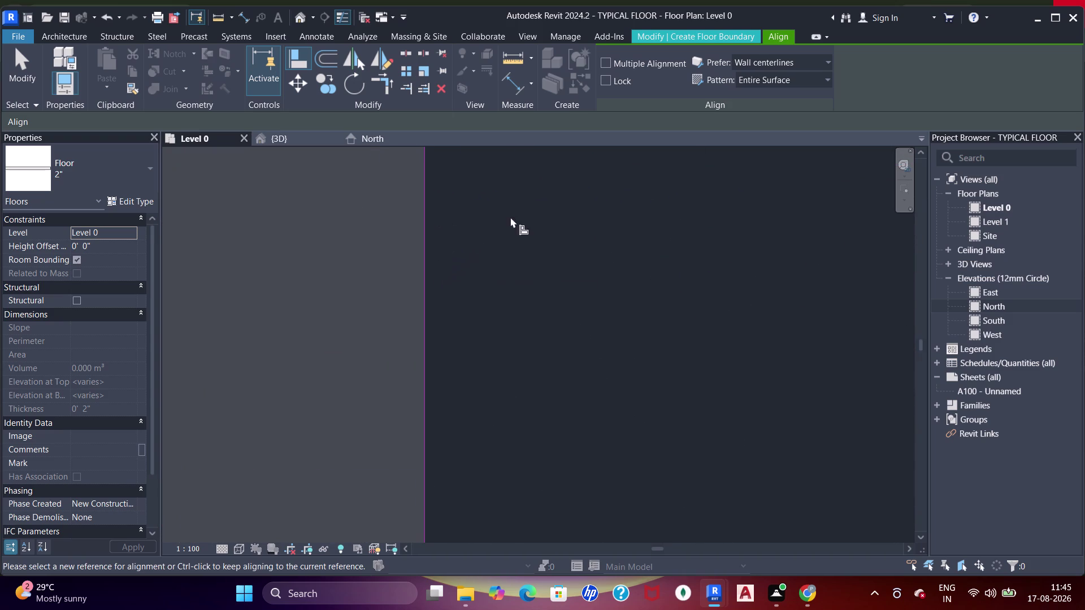
scroll(down, 3)
middle_drag(671, 296, 581, 237)
scroll(up, 3)
scroll(down, 3)
scroll(up, 3)
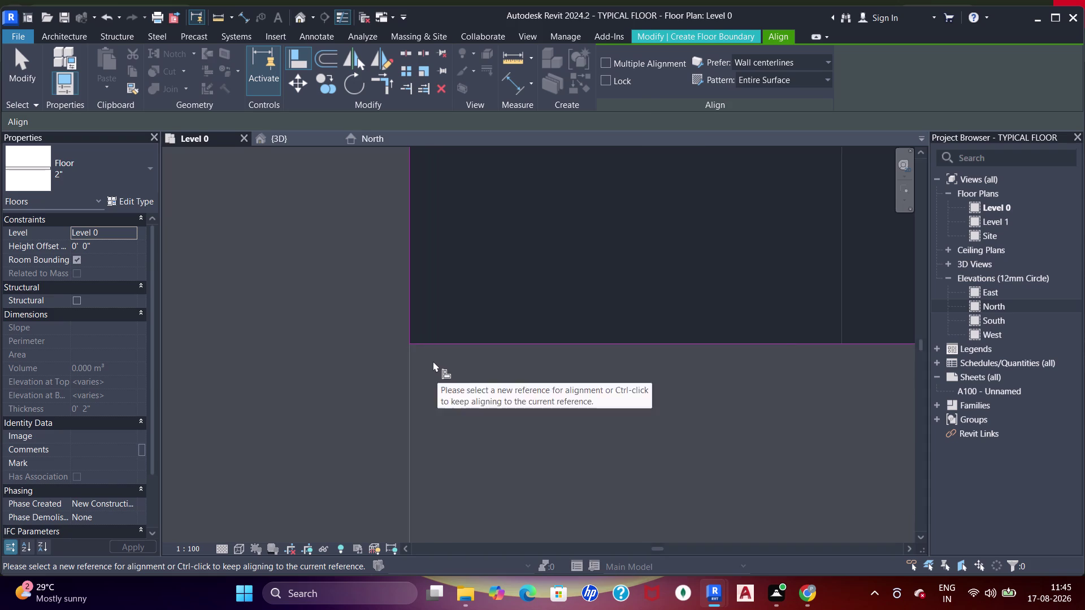
scroll(up, 3)
scroll(down, 3)
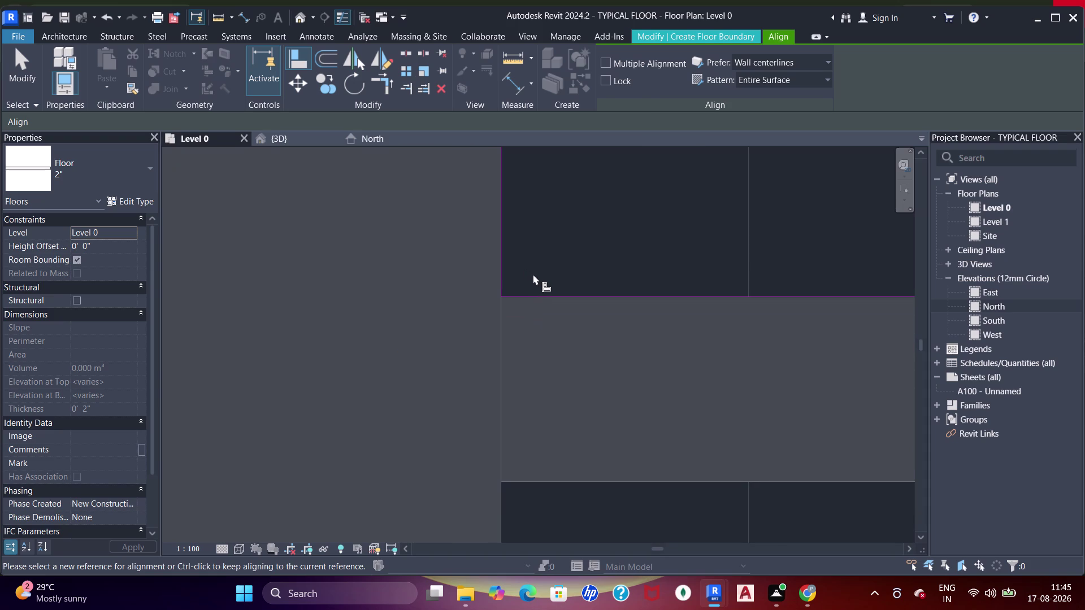
middle_drag(657, 255, 505, 331)
Exit alignment, deselect the sketch lines, and view the whole toilet room.
key(Escape)
key(Escape)
key(Escape)
key(Escape)
key(Escape)
key(Escape)
click(730, 58)
middle_drag(596, 313, 606, 292)
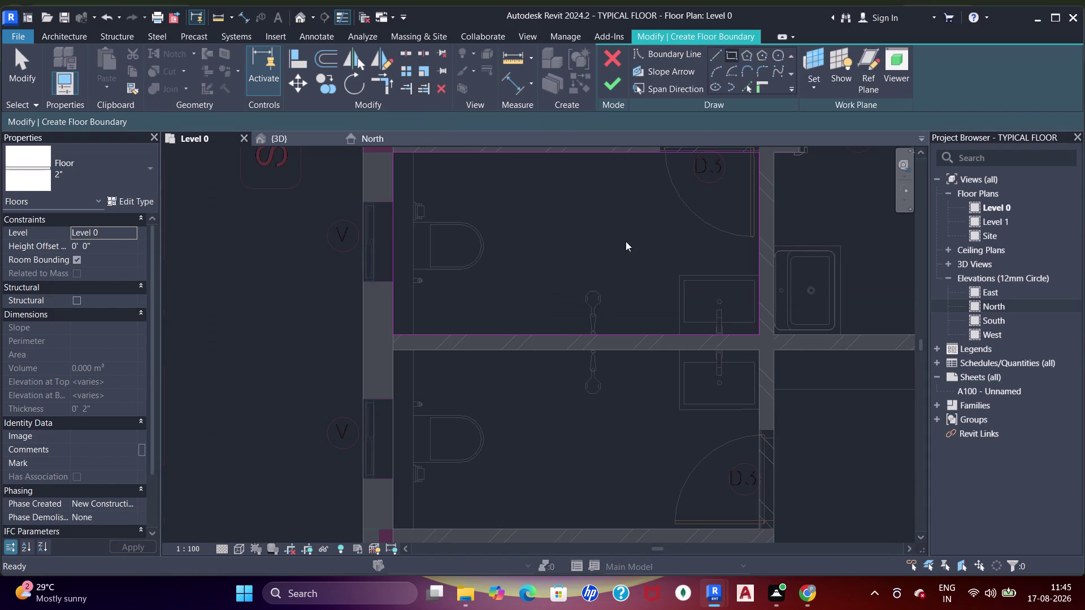
Sketch a rectangular boundary over the next room, with its far corner on the wall beside door D3.
middle_drag(606, 292, 636, 212)
scroll(up, 3)
click(372, 173)
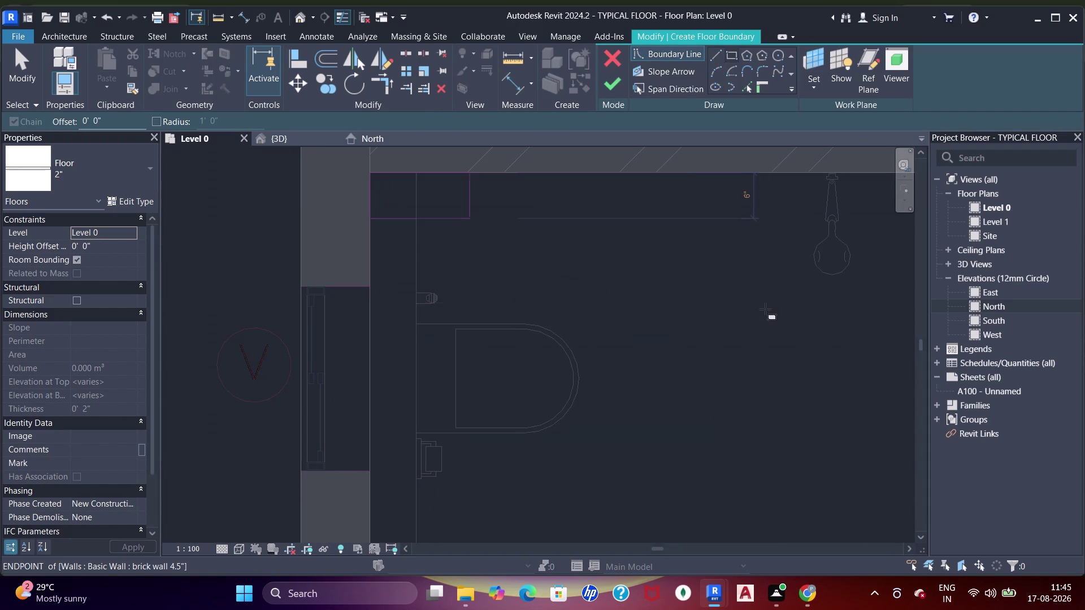
middle_drag(859, 375, 521, 233)
middle_drag(777, 370, 564, 278)
scroll(up, 3)
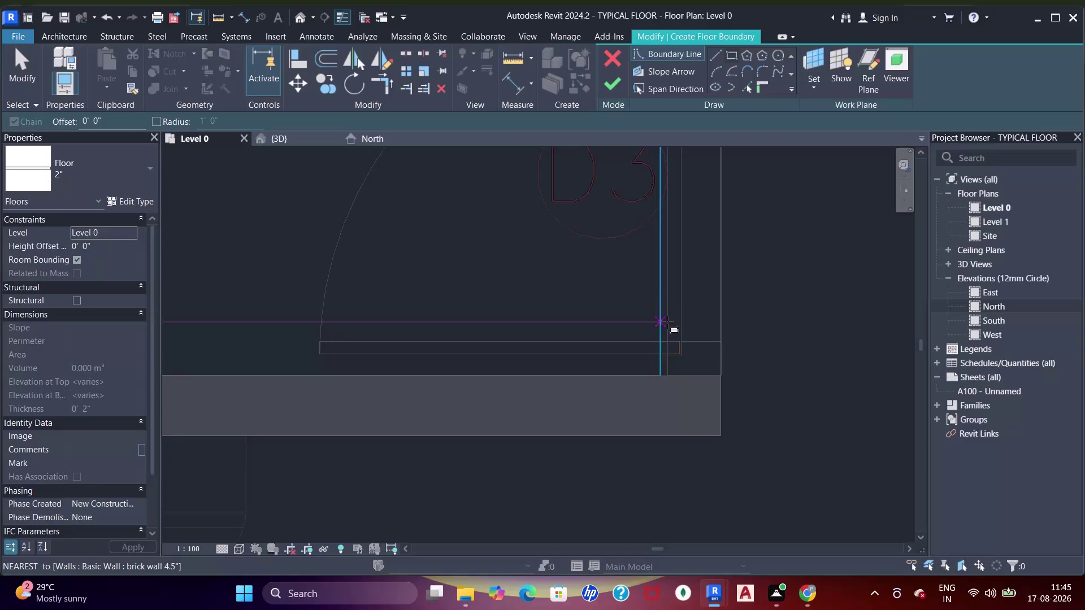
scroll(down, 3)
middle_drag(680, 259, 668, 424)
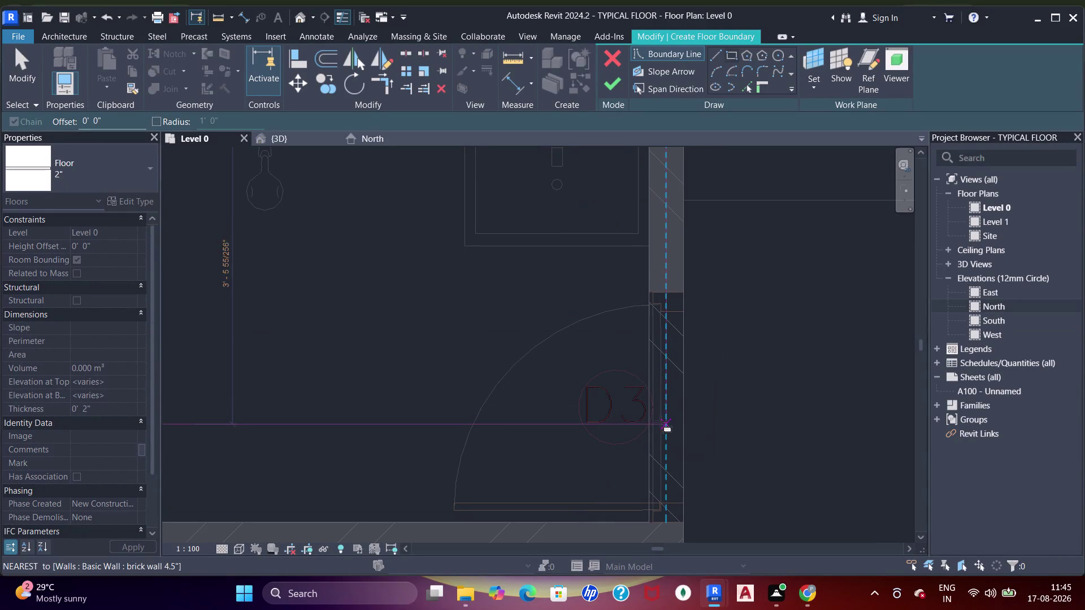
middle_drag(641, 405, 651, 153)
scroll(up, 3)
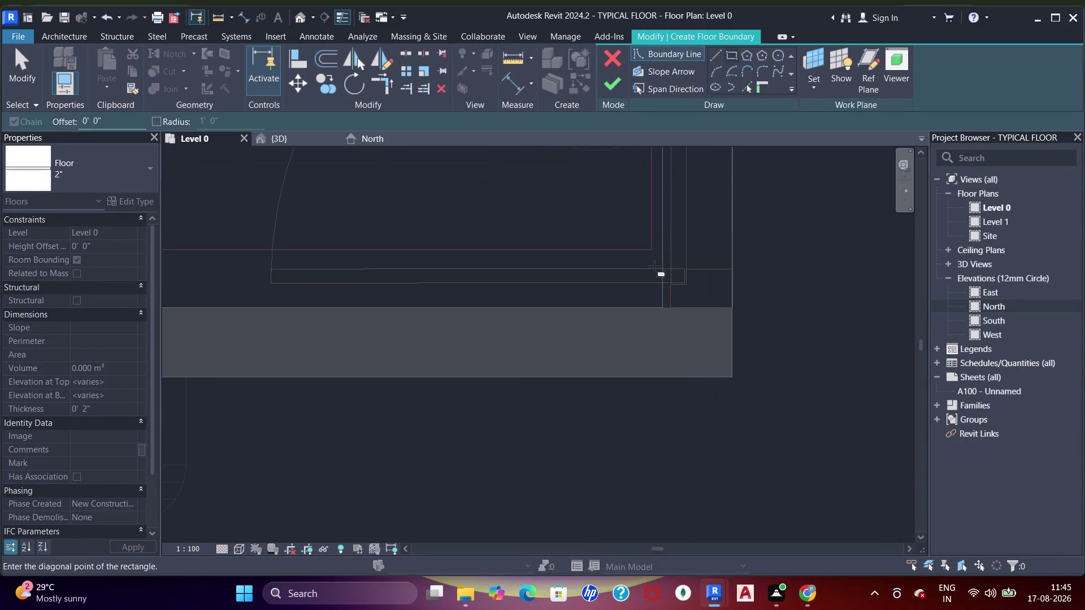
click(663, 302)
scroll(down, 3)
middle_drag(680, 222, 698, 433)
scroll(up, 3)
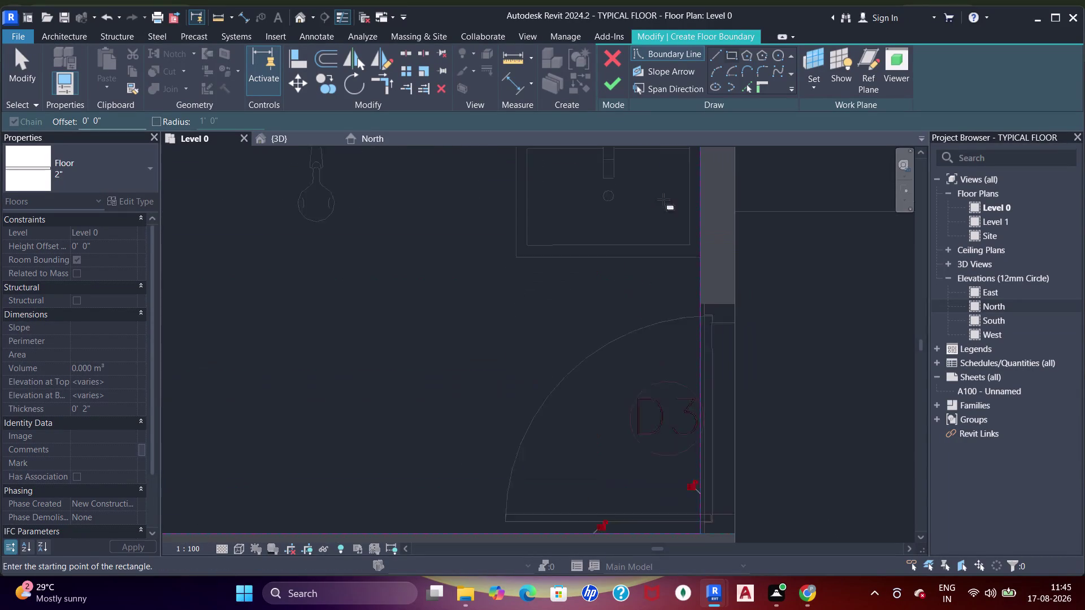
scroll(up, 3)
key(Escape)
scroll(up, 3)
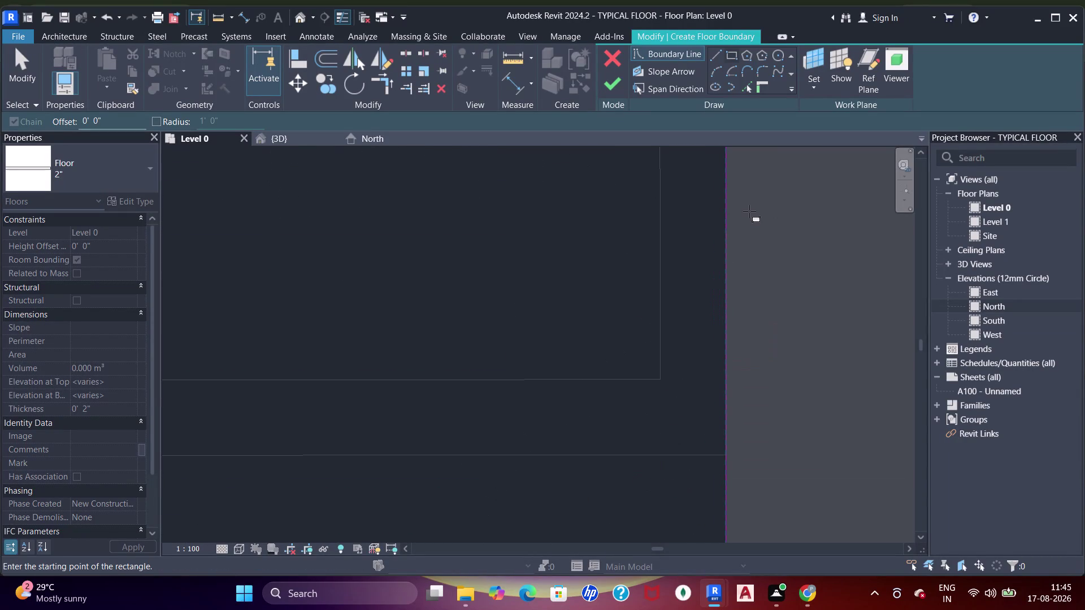
scroll(up, 3)
scroll(up, 3)
Align the new rectangle's edge to the adjacent wall face, checking the other boundary edges along the walls.
key(a)
key(a)
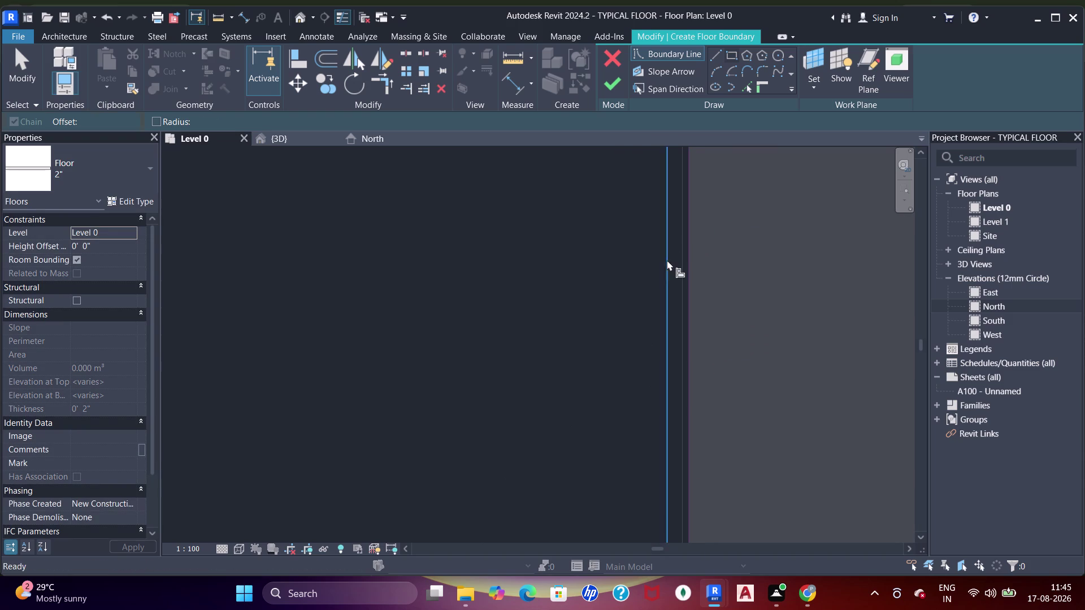
key(a)
key(a)
click(691, 263)
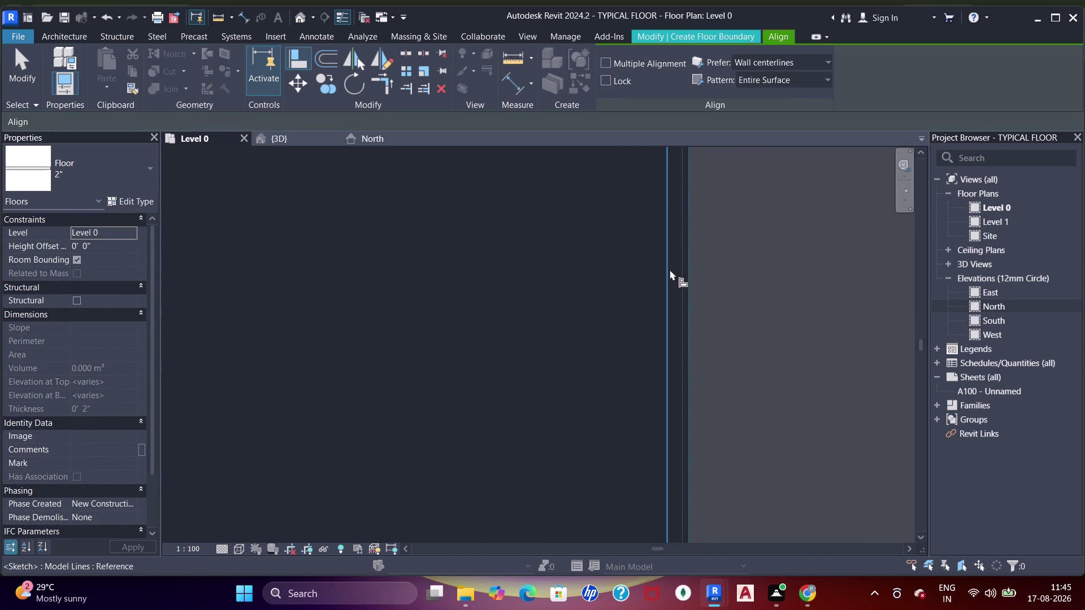
click(669, 270)
scroll(down, 3)
scroll(down, 3)
scroll(up, 3)
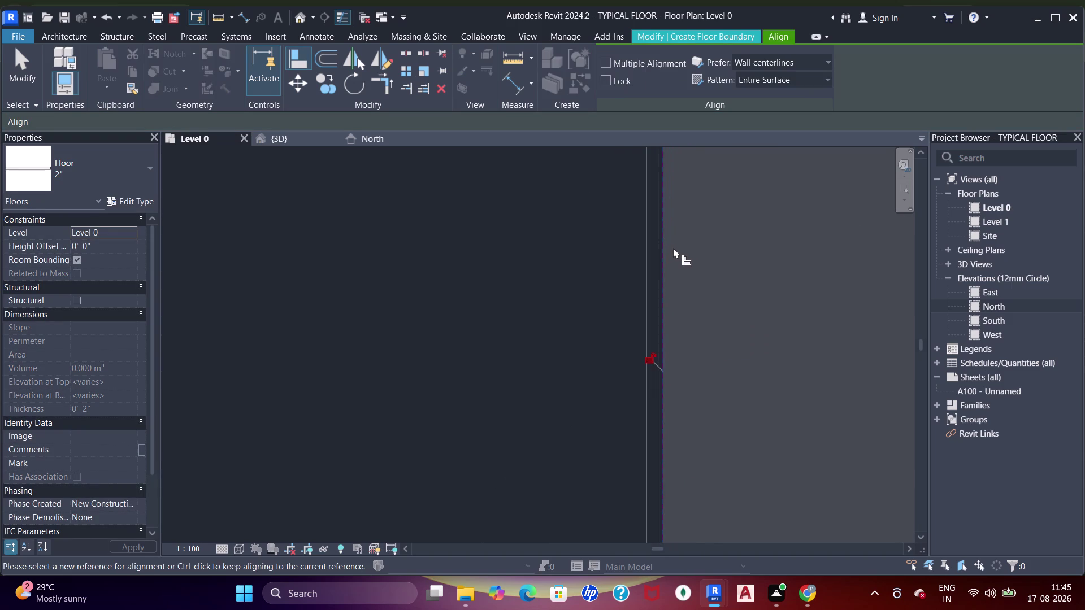
scroll(down, 3)
middle_drag(537, 226, 728, 424)
middle_drag(667, 288, 695, 399)
scroll(up, 3)
scroll(down, 3)
middle_drag(727, 216, 727, 253)
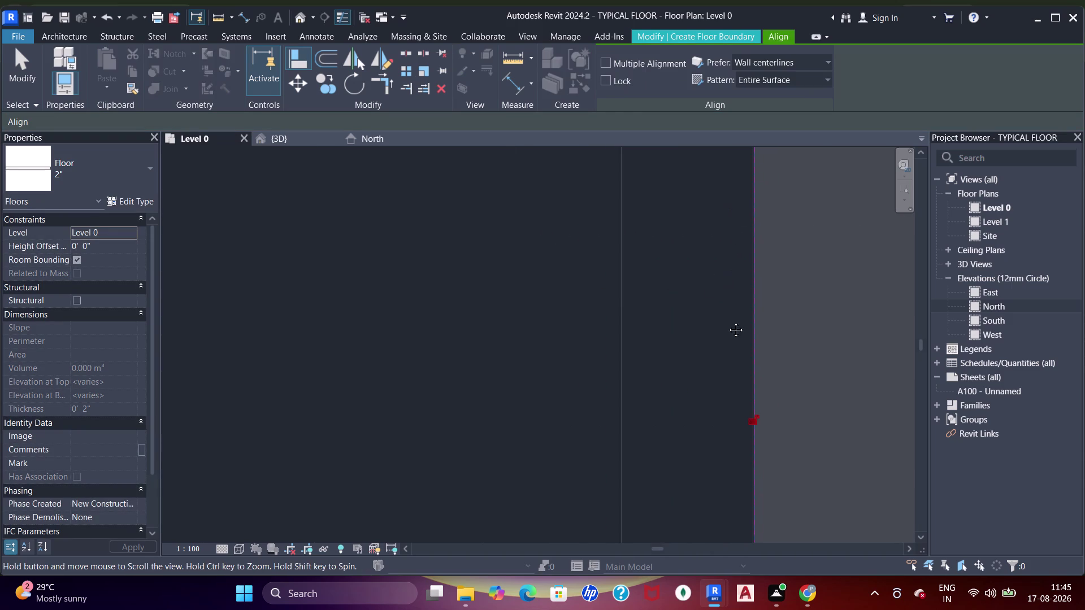
middle_drag(727, 253, 727, 509)
middle_drag(703, 289, 710, 476)
scroll(down, 3)
scroll(up, 3)
middle_drag(717, 232, 717, 359)
scroll(up, 3)
scroll(down, 3)
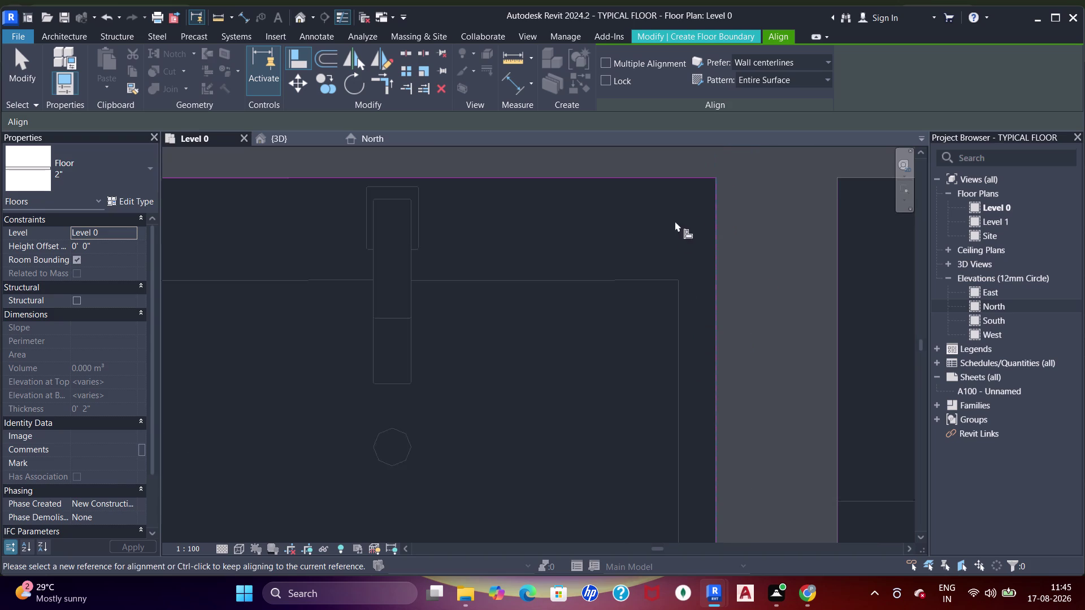
scroll(down, 3)
middle_drag(685, 254, 692, 254)
scroll(up, 3)
middle_drag(708, 185, 733, 377)
scroll(up, 3)
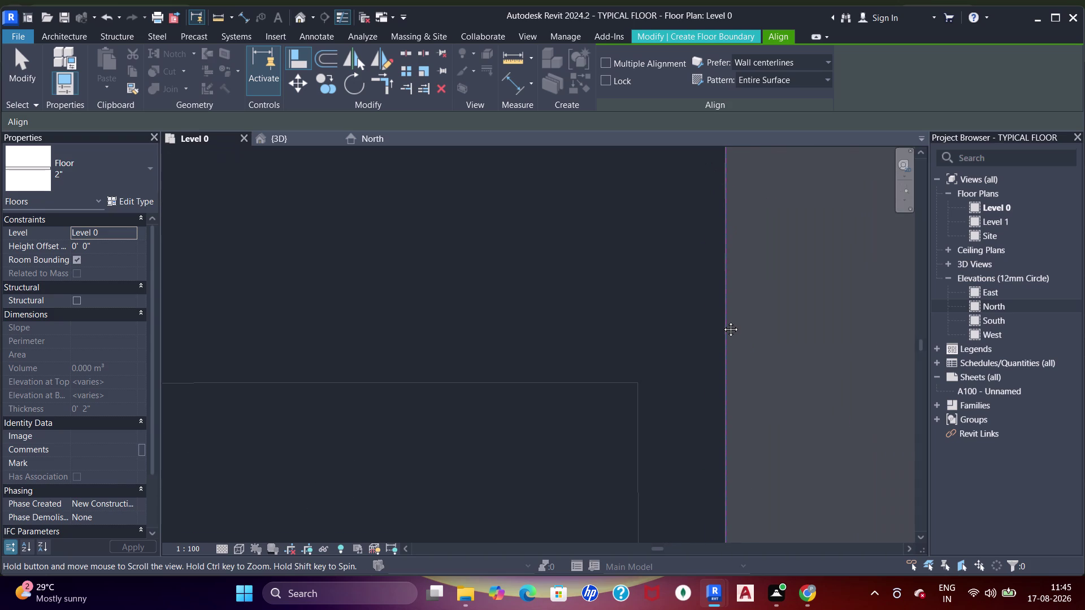
scroll(up, 3)
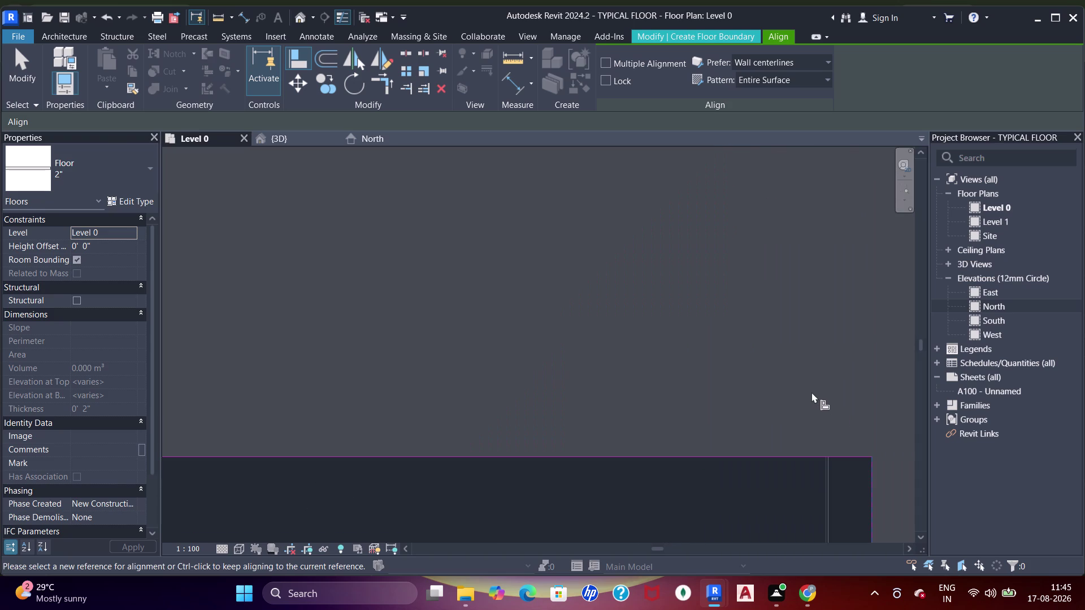
scroll(down, 3)
Exit Align and bring the bedroom area into view.
key(Escape)
key(Escape)
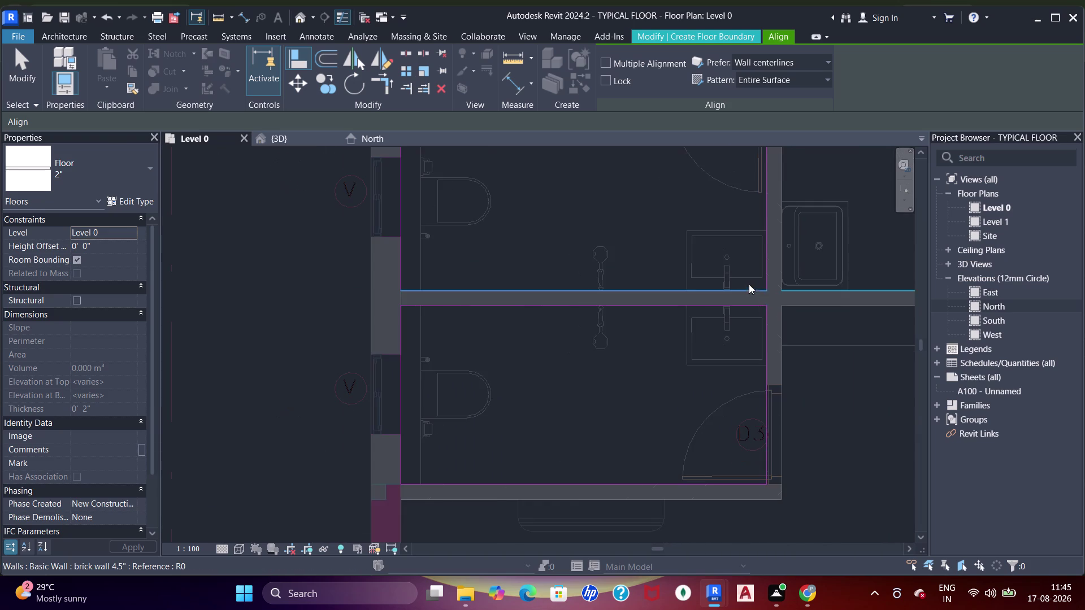
key(Escape)
scroll(down, 3)
middle_drag(682, 315, 628, 308)
scroll(down, 3)
middle_drag(620, 328, 614, 276)
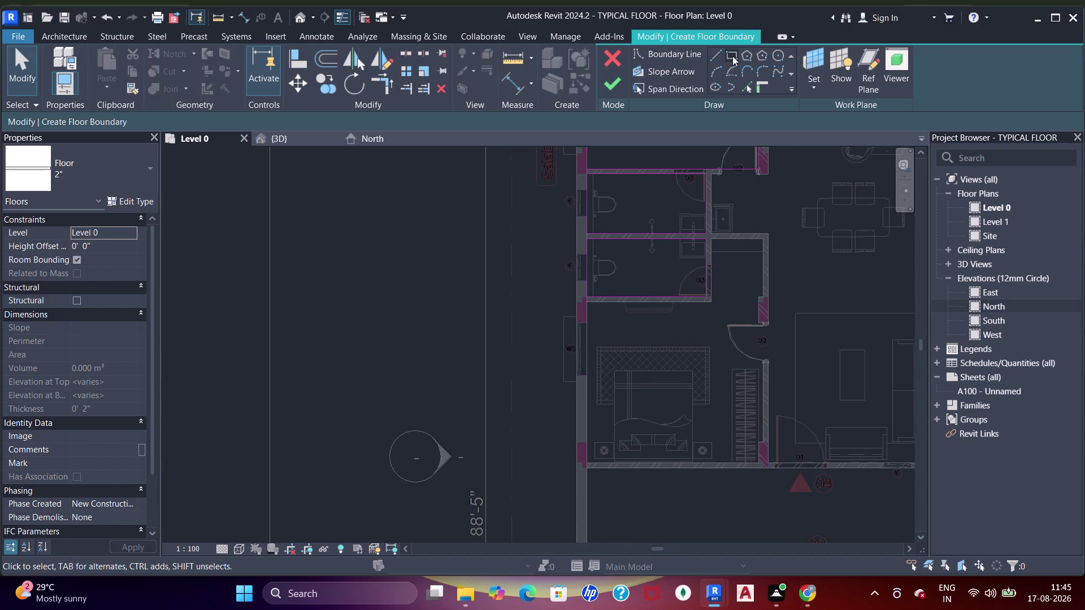
Sketch a rectangular boundary over the bedroom between its two opposite column corners.
click(733, 56)
scroll(up, 3)
middle_drag(718, 293, 725, 217)
scroll(down, 3)
middle_drag(693, 292, 676, 266)
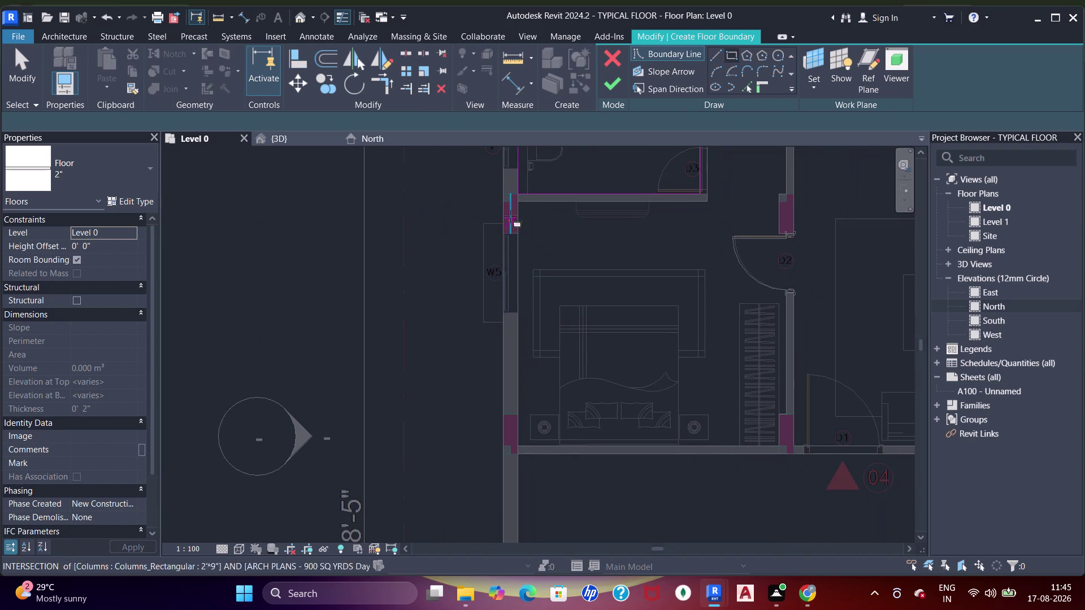
scroll(up, 3)
click(516, 202)
scroll(down, 3)
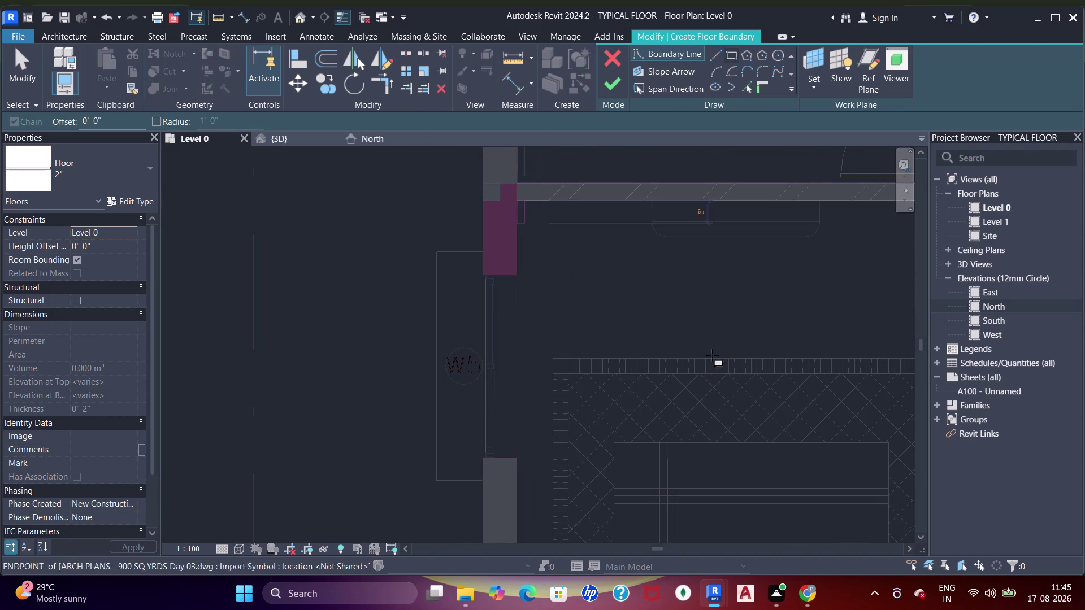
middle_drag(711, 357, 487, 243)
middle_drag(697, 445, 681, 286)
scroll(up, 3)
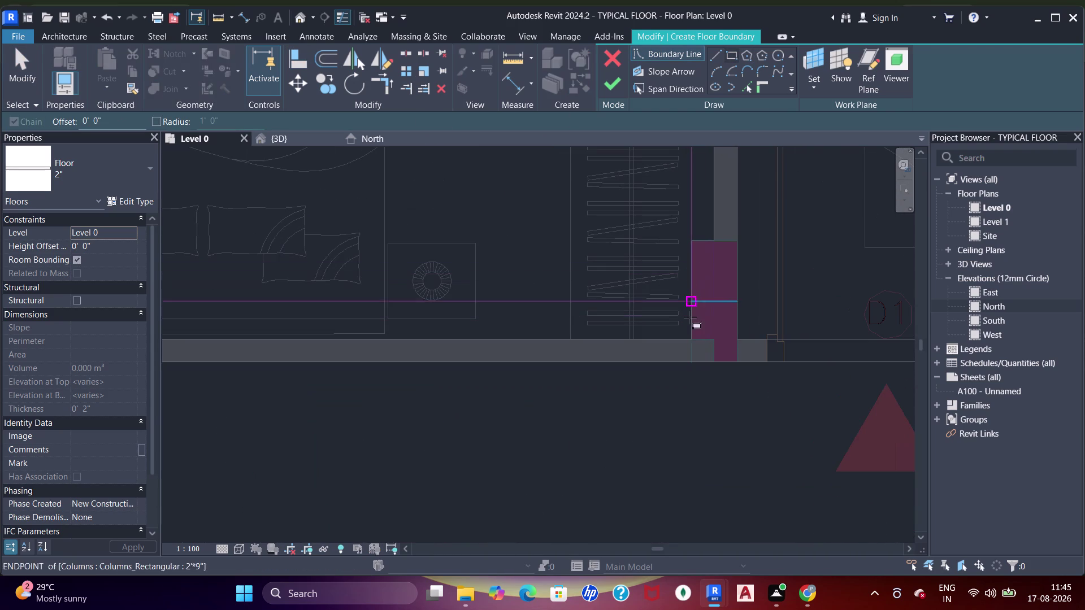
click(687, 337)
scroll(down, 3)
middle_drag(717, 255, 763, 431)
scroll(down, 3)
middle_drag(741, 255, 739, 270)
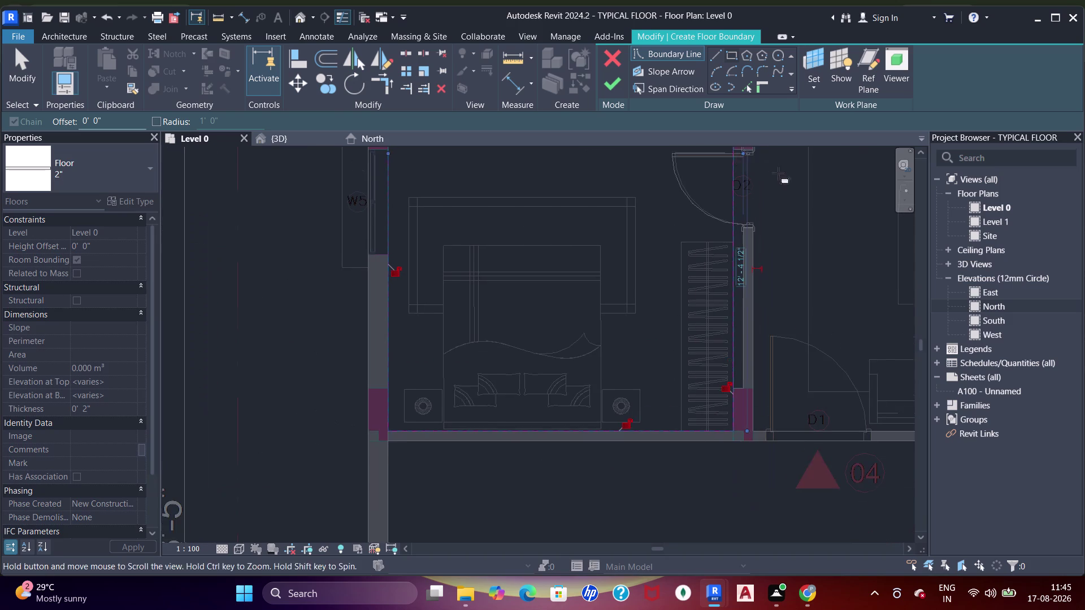
Align a bedroom boundary edge to the wall face along the wardrobe wall.
click(745, 87)
scroll(up, 3)
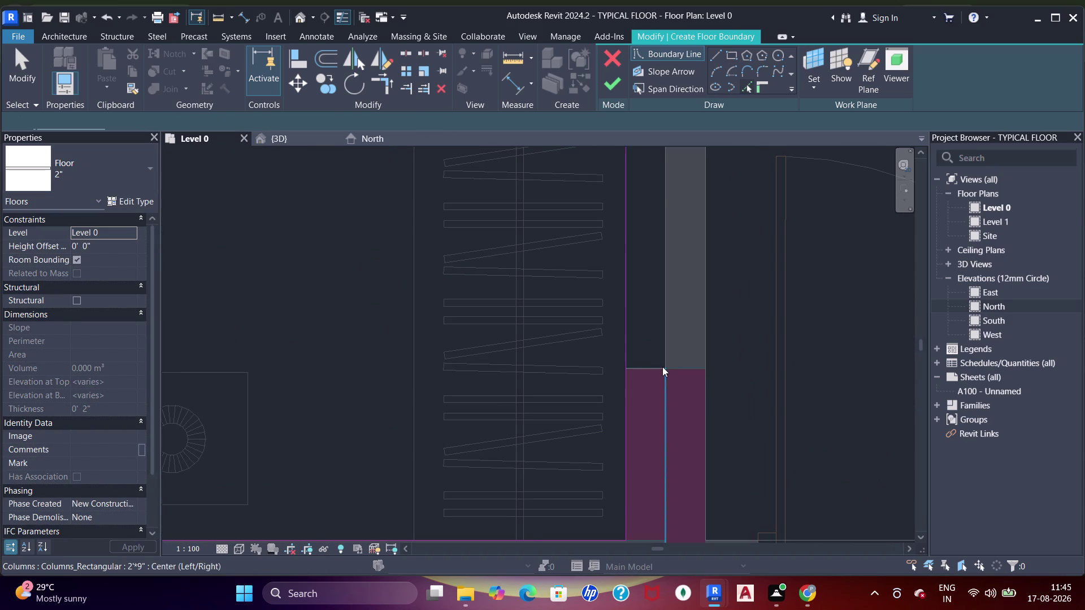
click(655, 370)
click(664, 339)
scroll(down, 3)
middle_drag(641, 263, 750, 514)
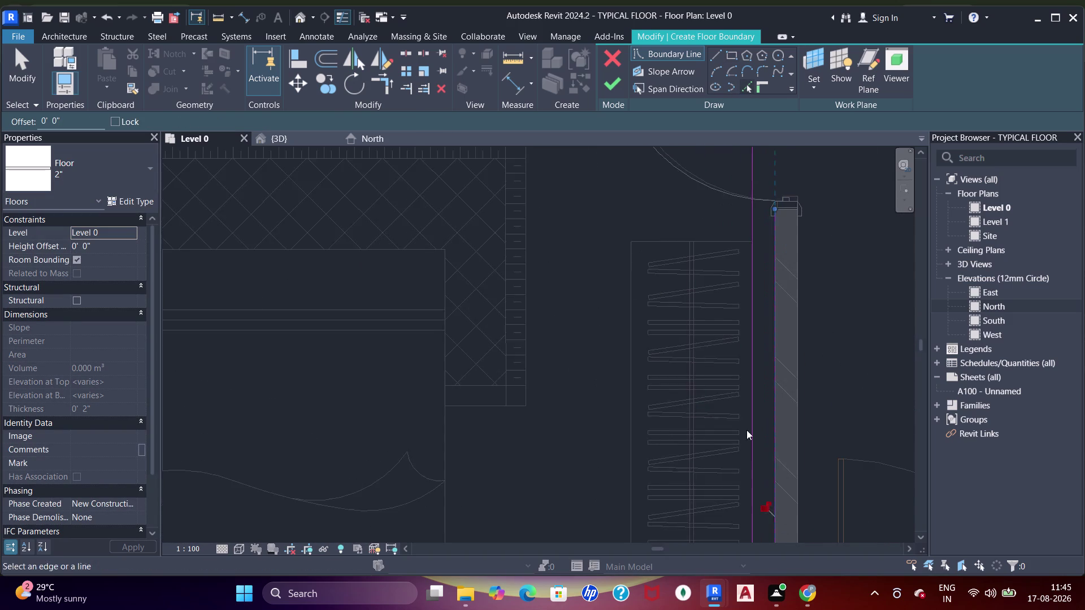
scroll(down, 3)
middle_drag(682, 329, 725, 402)
middle_drag(764, 308, 765, 330)
scroll(up, 3)
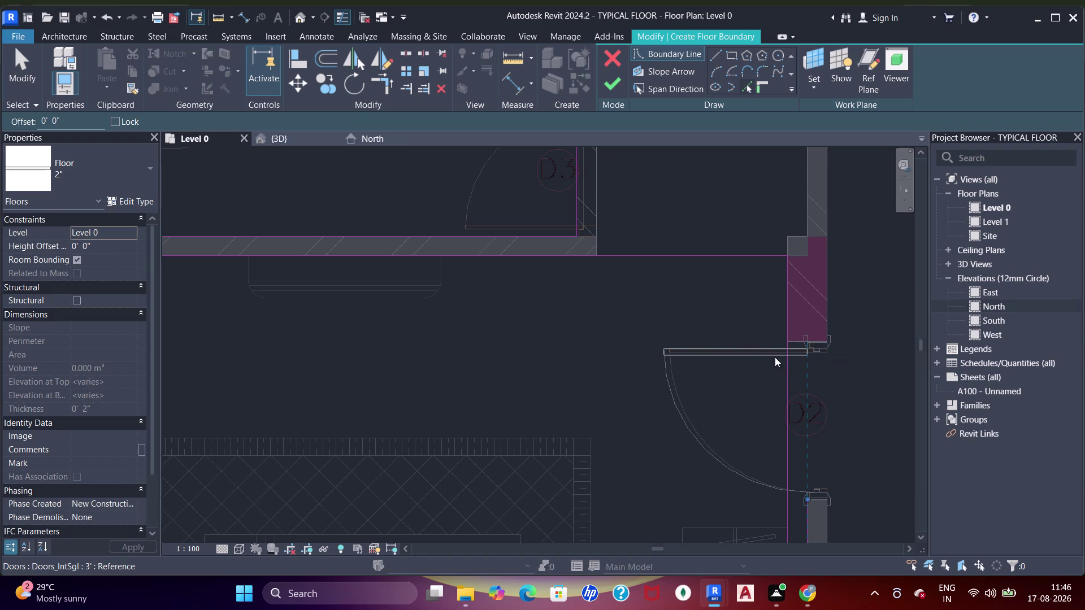
Trim the vertical boundary line by the wardrobe into a corner with its neighbouring line.
key(Escape)
key(Escape)
key(Escape)
text(tr)
scroll(up, 3)
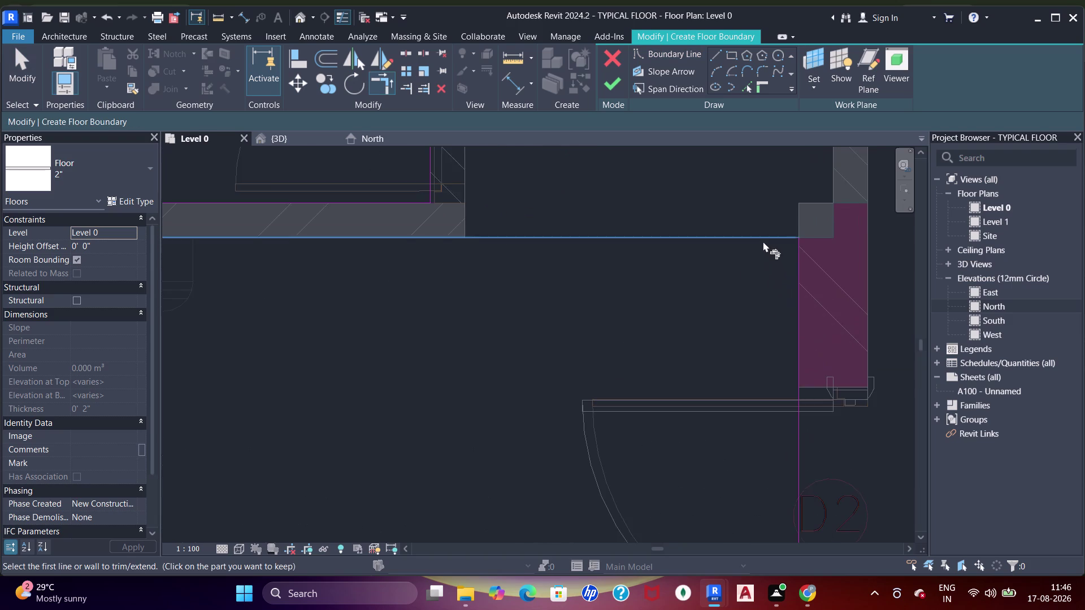
scroll(down, 3)
middle_drag(773, 365, 757, 277)
scroll(up, 3)
scroll(down, 3)
middle_drag(768, 365, 756, 246)
middle_drag(765, 350, 770, 264)
scroll(up, 3)
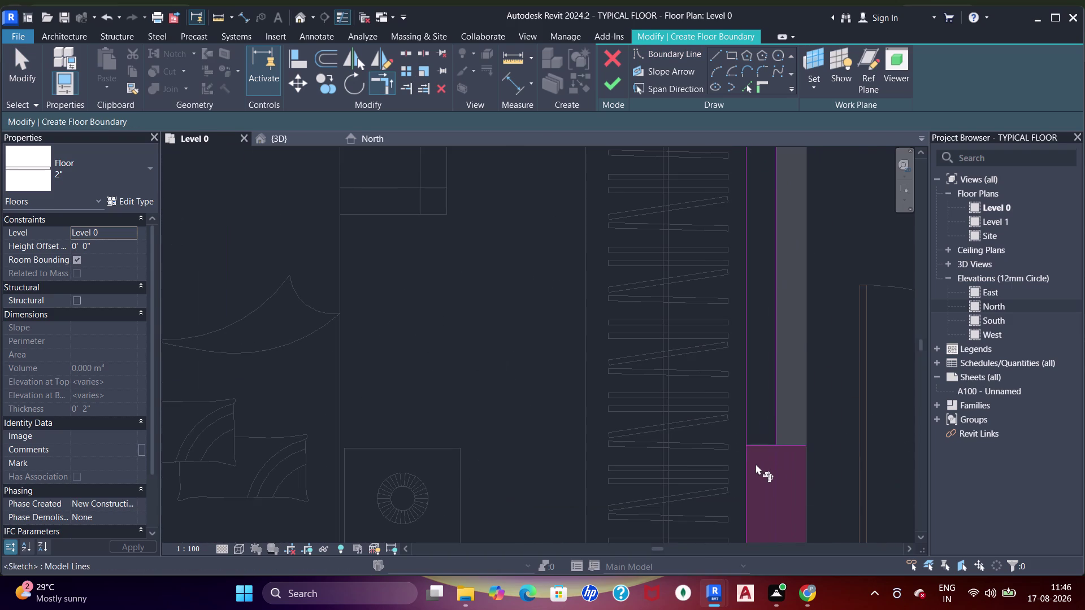
drag(746, 465, 752, 458)
click(760, 441)
click(761, 445)
click(773, 424)
scroll(down, 3)
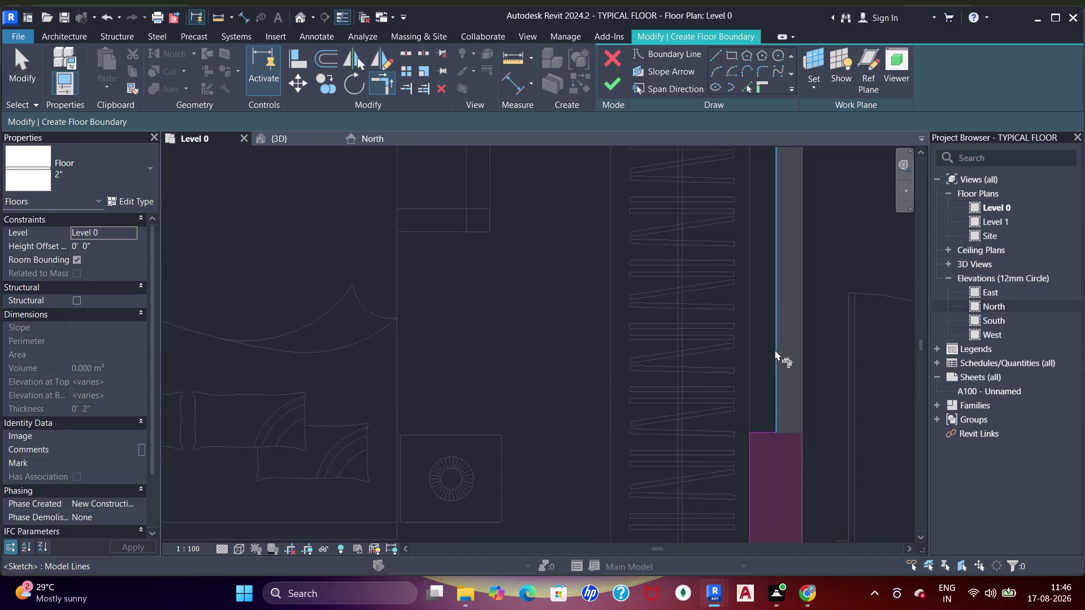
Align the boundary line above the door D2 doorway to the wall face.
middle_drag(737, 196, 746, 395)
middle_drag(717, 259, 737, 306)
scroll(up, 3)
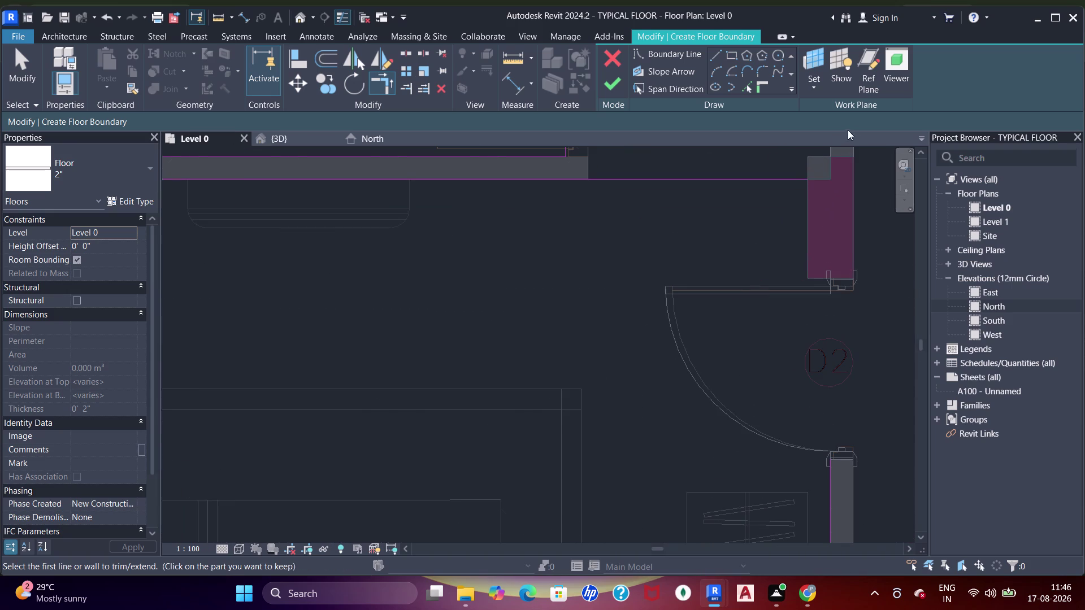
middle_click(829, 295)
click(746, 89)
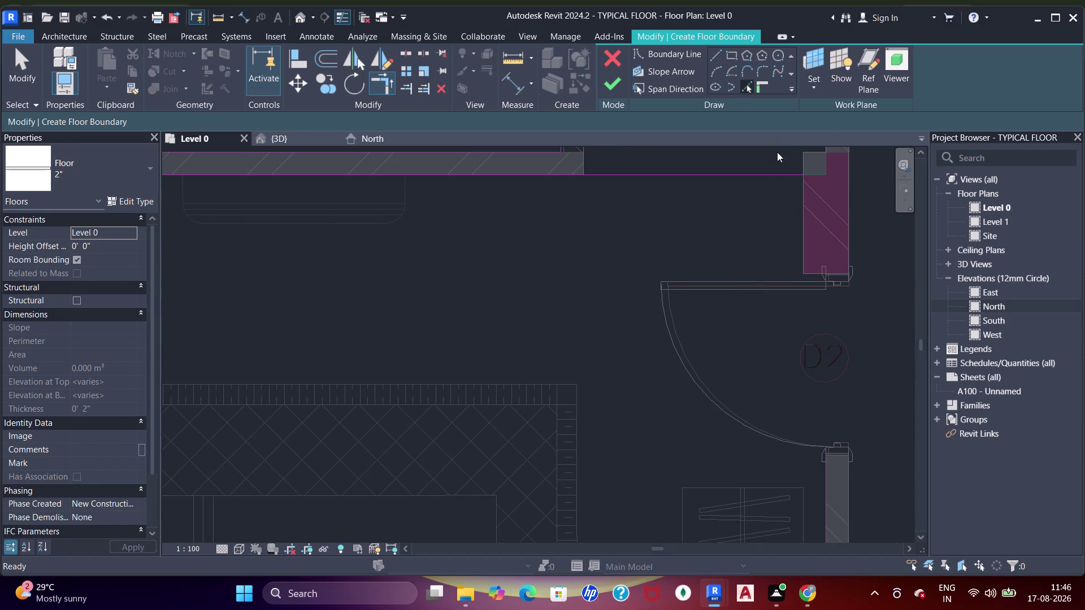
click(800, 227)
click(815, 276)
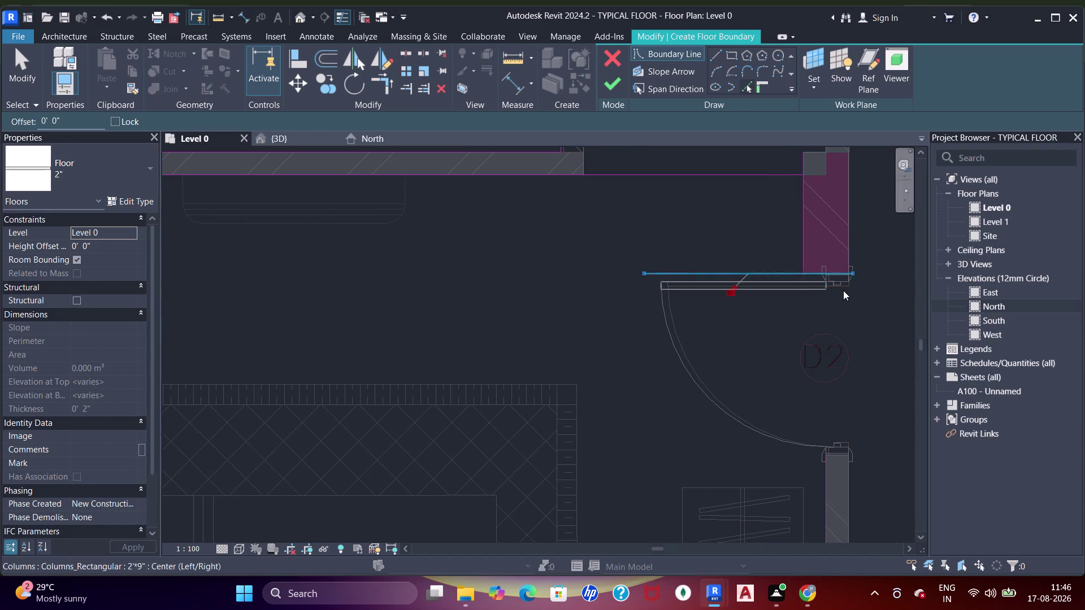
key(Escape)
key(Escape)
key(Escape)
Trim the top boundary line and the column-face lines into clean corners.
key(t)
key(r)
click(780, 174)
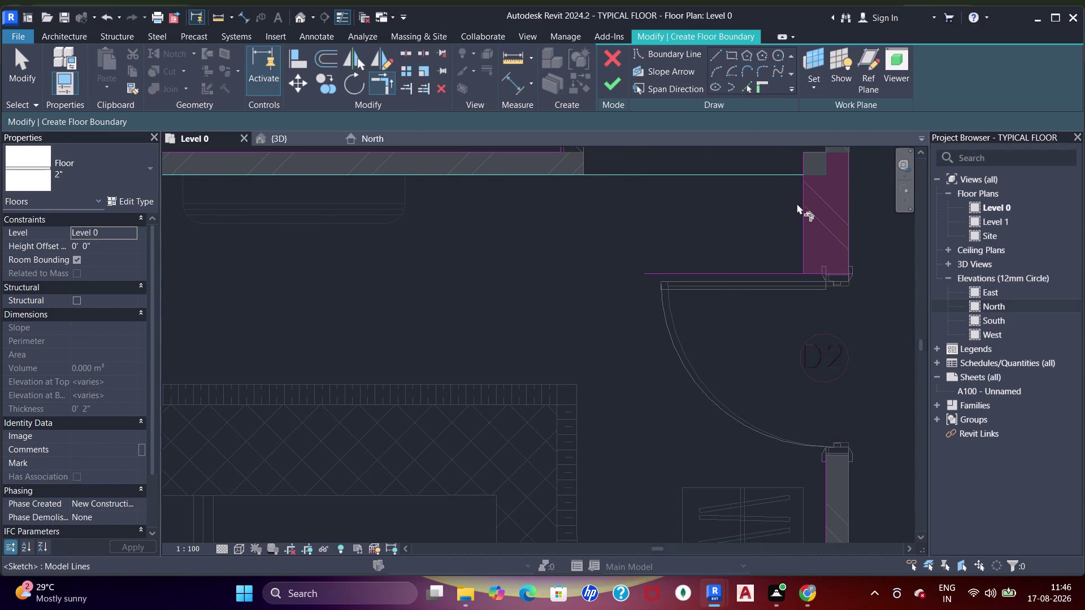
click(804, 217)
click(803, 257)
click(814, 274)
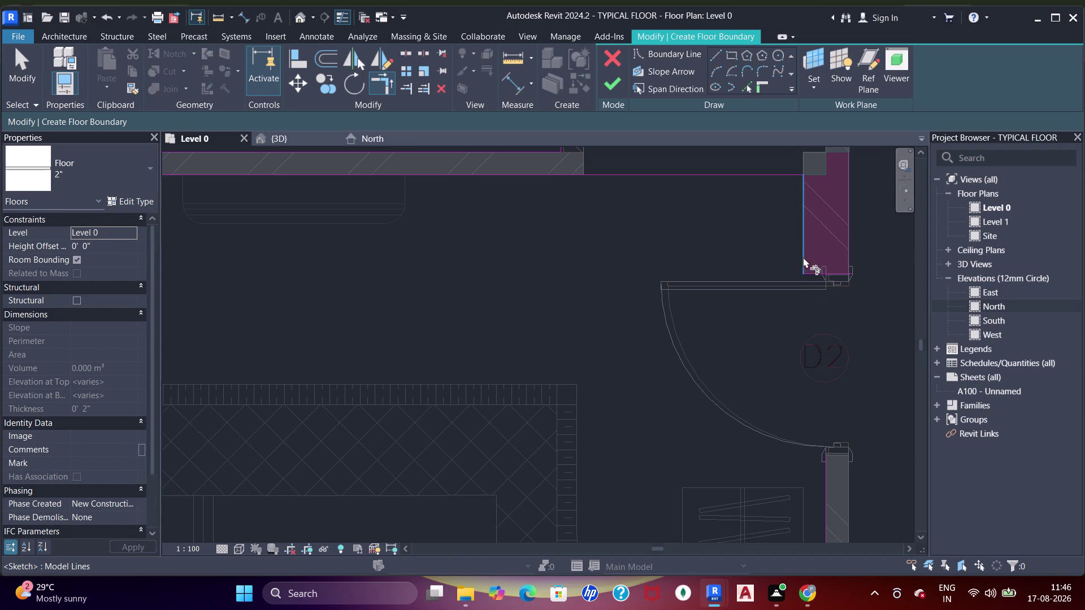
click(823, 275)
click(826, 482)
scroll(down, 3)
middle_drag(832, 256, 824, 313)
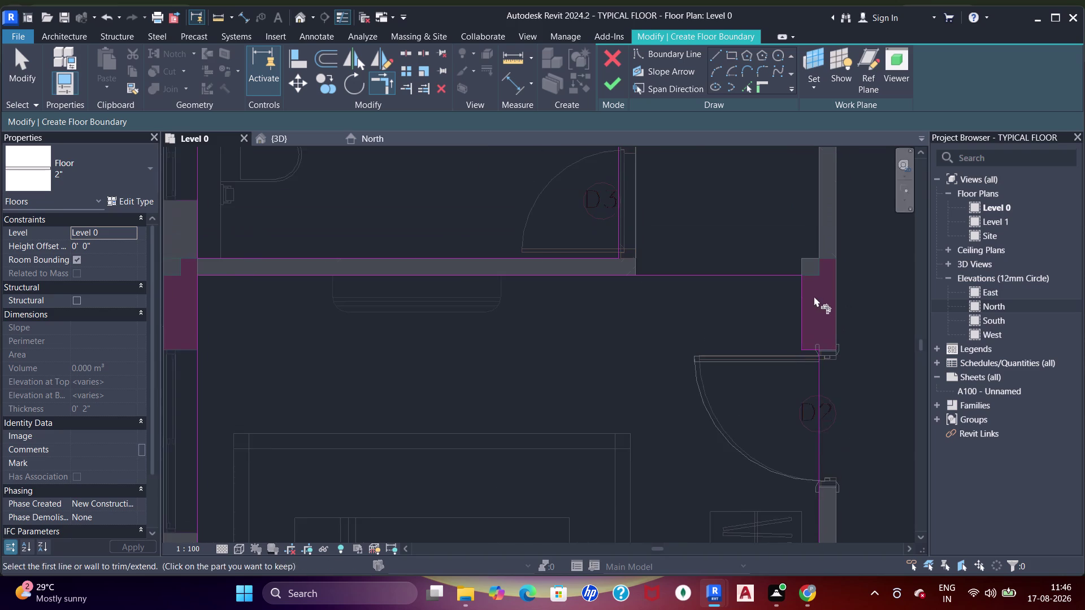
scroll(down, 3)
scroll(up, 3)
scroll(up, 3)
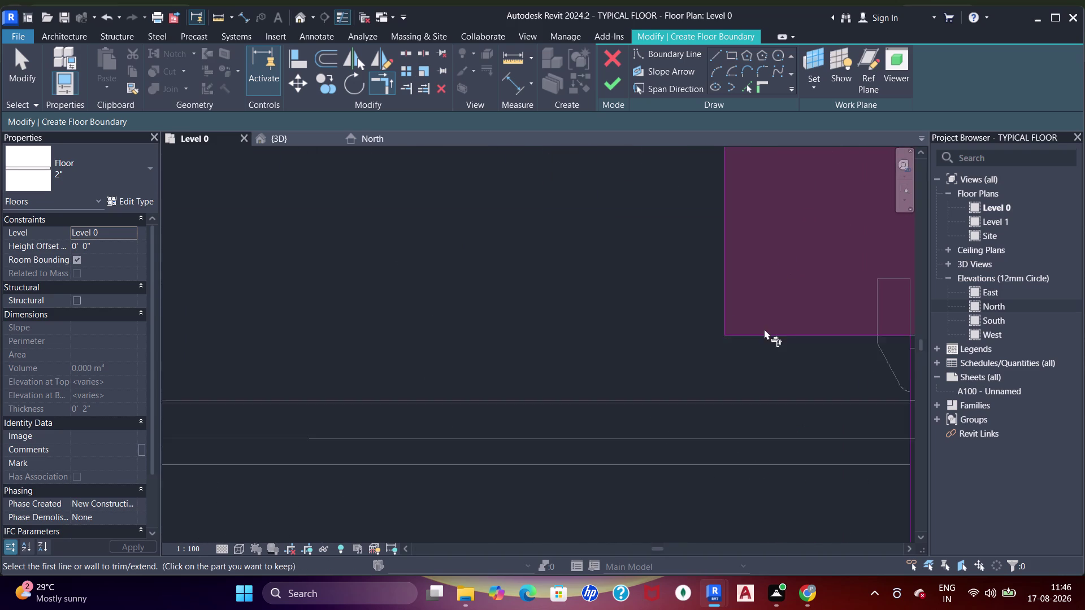
scroll(up, 3)
scroll(up, 3)
scroll(down, 3)
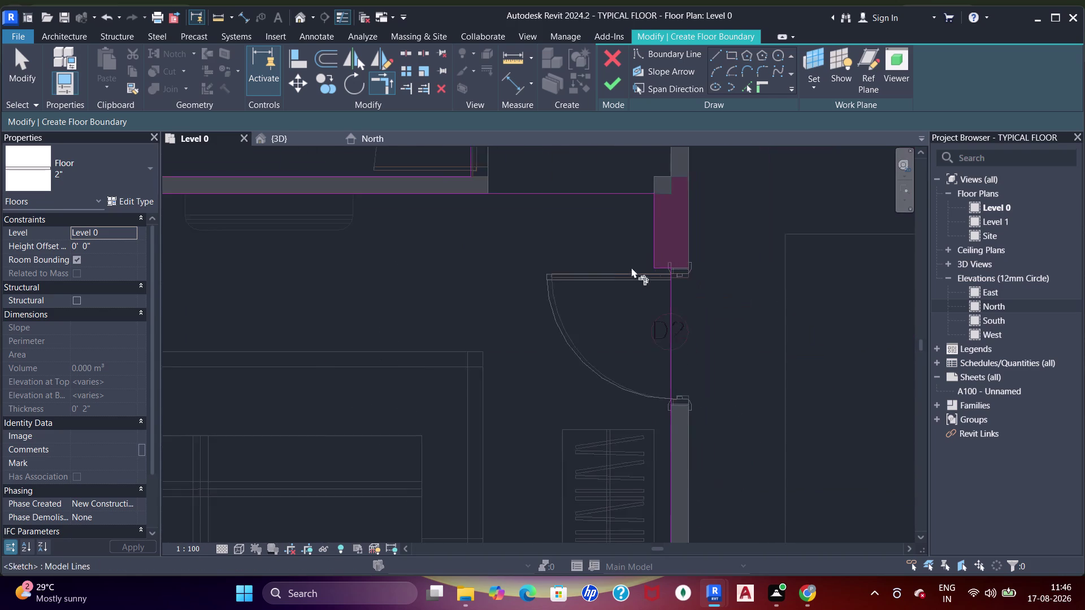
scroll(down, 3)
middle_drag(595, 305, 646, 232)
scroll(up, 3)
middle_drag(720, 267, 668, 290)
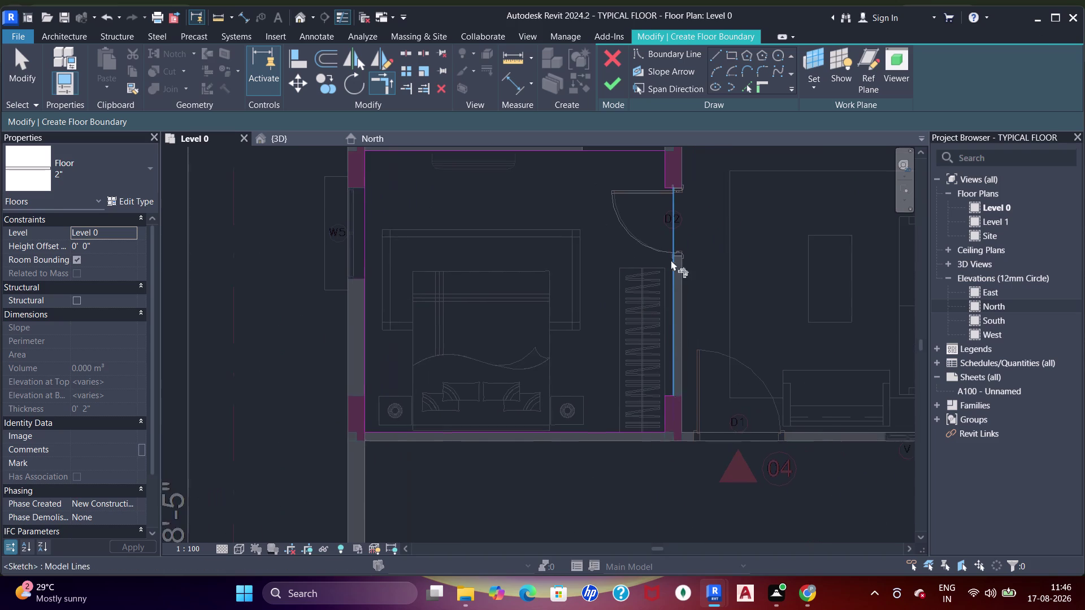
scroll(down, 3)
middle_drag(672, 287, 613, 357)
middle_drag(678, 281, 641, 367)
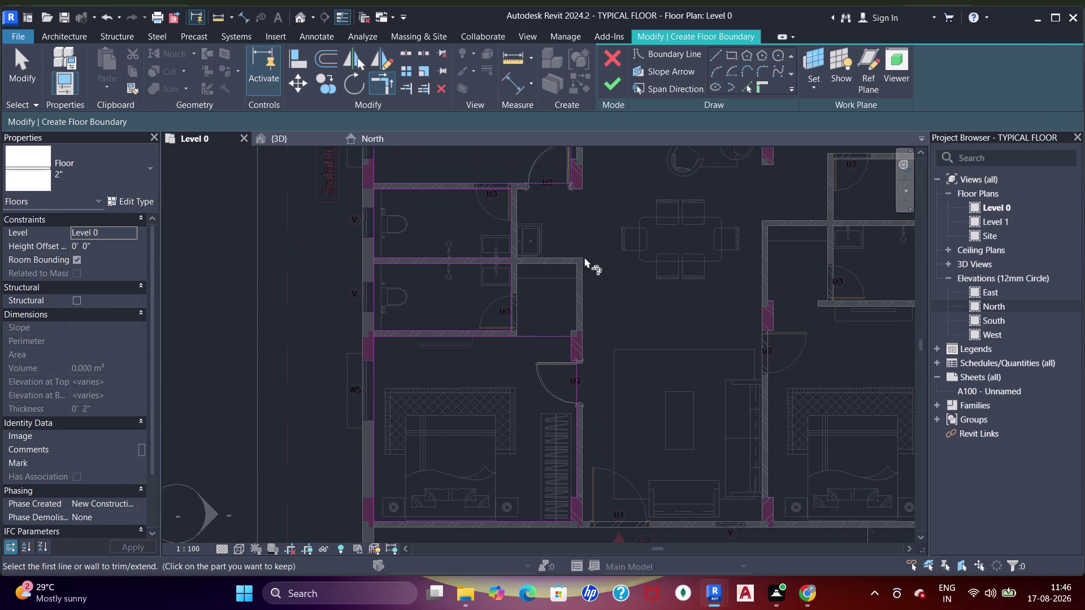
scroll(down, 3)
middle_drag(593, 197, 602, 143)
middle_drag(607, 226, 536, 393)
scroll(up, 3)
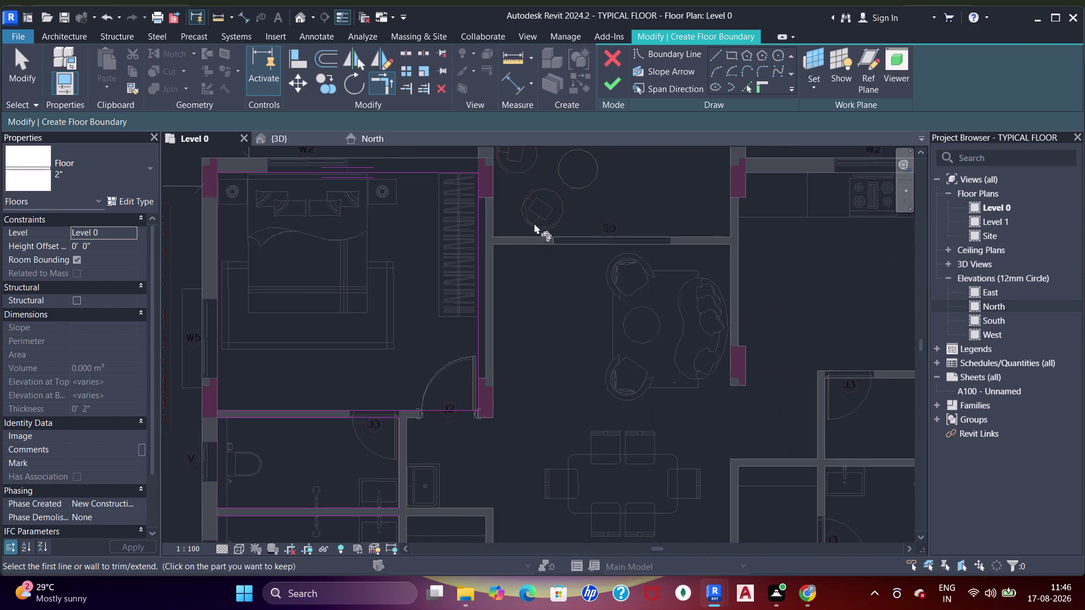
middle_drag(529, 227, 566, 317)
scroll(up, 3)
scroll(up, 3)
Draw a boundary rectangle between opposite wall corners of the first additional room.
middle_click(573, 263)
click(731, 56)
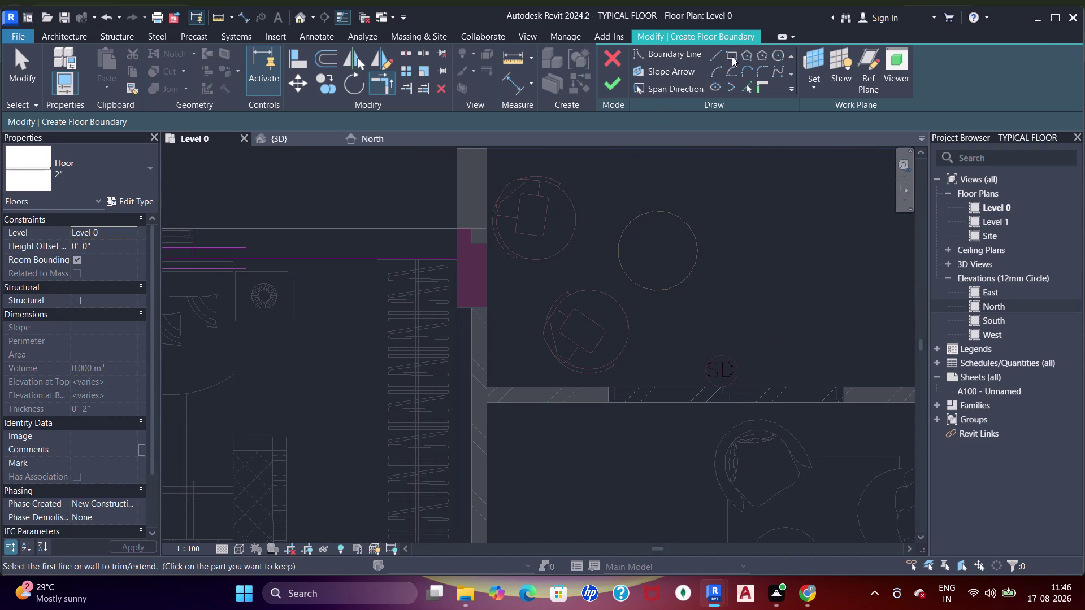
scroll(up, 3)
middle_drag(542, 212, 535, 297)
scroll(up, 3)
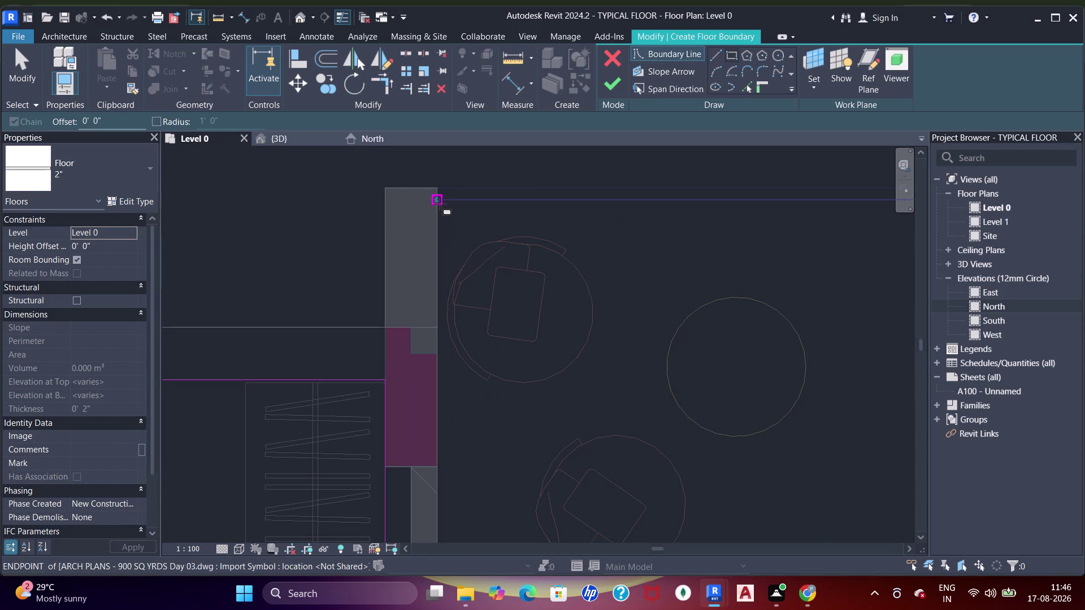
click(440, 204)
middle_drag(781, 410, 525, 253)
scroll(down, 3)
middle_drag(611, 296, 456, 263)
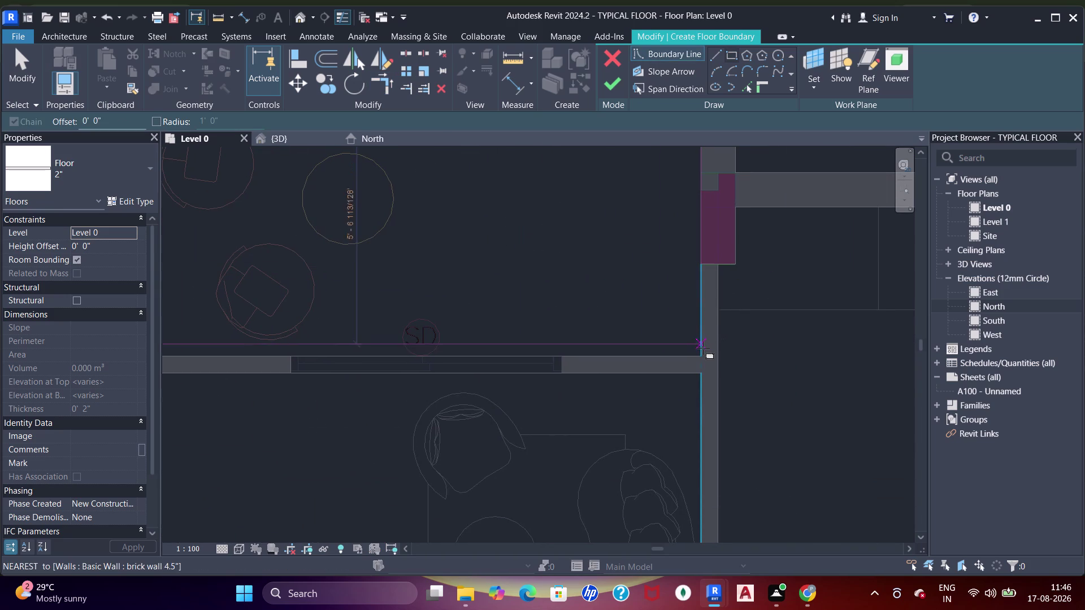
click(701, 354)
scroll(down, 3)
middle_drag(716, 312, 694, 313)
key(Escape)
Sketch a second rectangle over the next room, from a wall corner to the column midpoint.
middle_drag(562, 372, 690, 203)
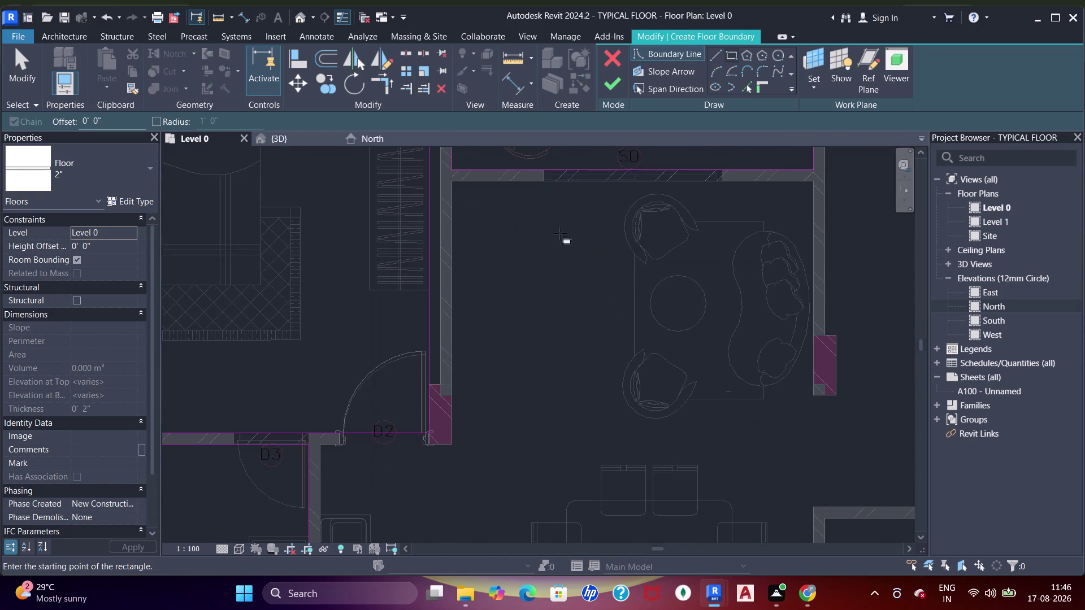
click(454, 184)
middle_drag(699, 467, 699, 175)
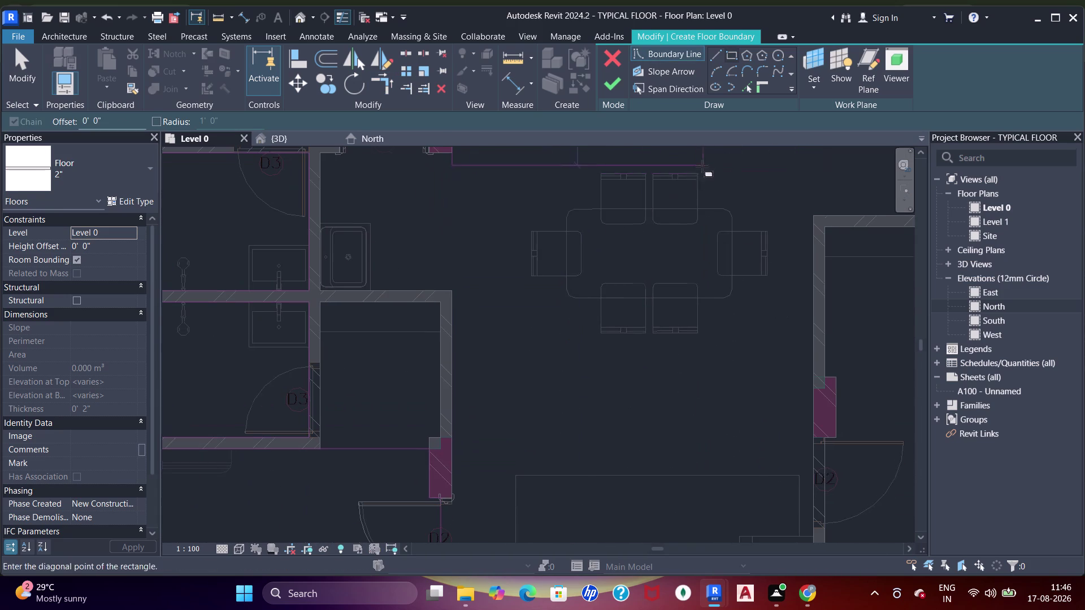
middle_drag(720, 371, 747, 208)
middle_drag(750, 379, 770, 235)
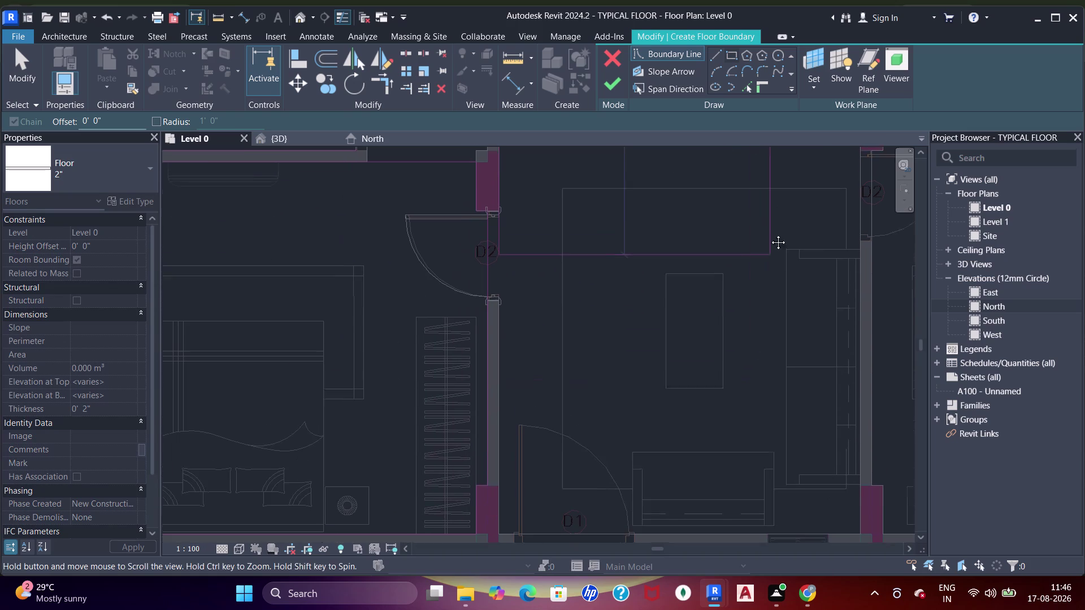
middle_drag(770, 234, 770, 234)
middle_drag(790, 387, 783, 218)
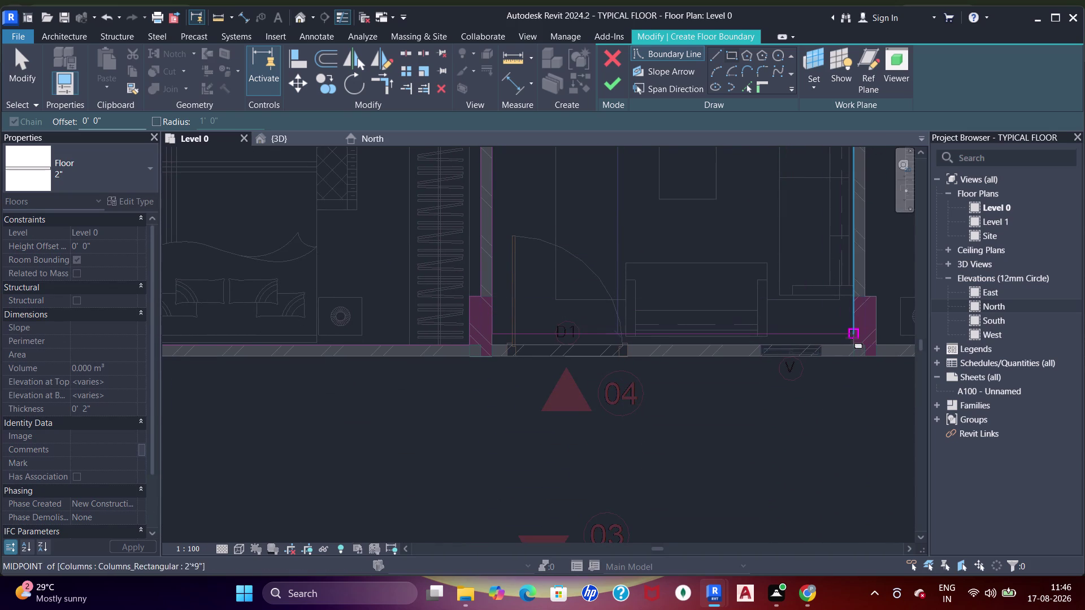
click(853, 344)
scroll(down, 3)
middle_drag(819, 189, 818, 384)
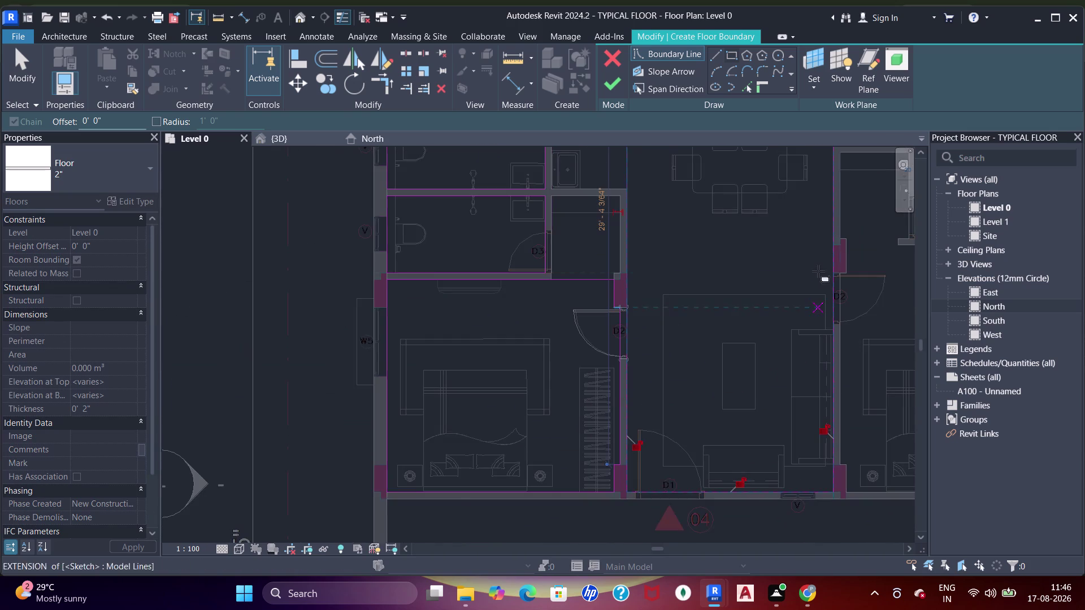
middle_drag(821, 286, 825, 439)
middle_drag(815, 277, 805, 442)
middle_drag(802, 316, 801, 340)
middle_drag(810, 368, 599, 345)
key(Escape)
Draw a rectangle over the living and dining area beside door D3 and check it.
scroll(up, 3)
click(605, 196)
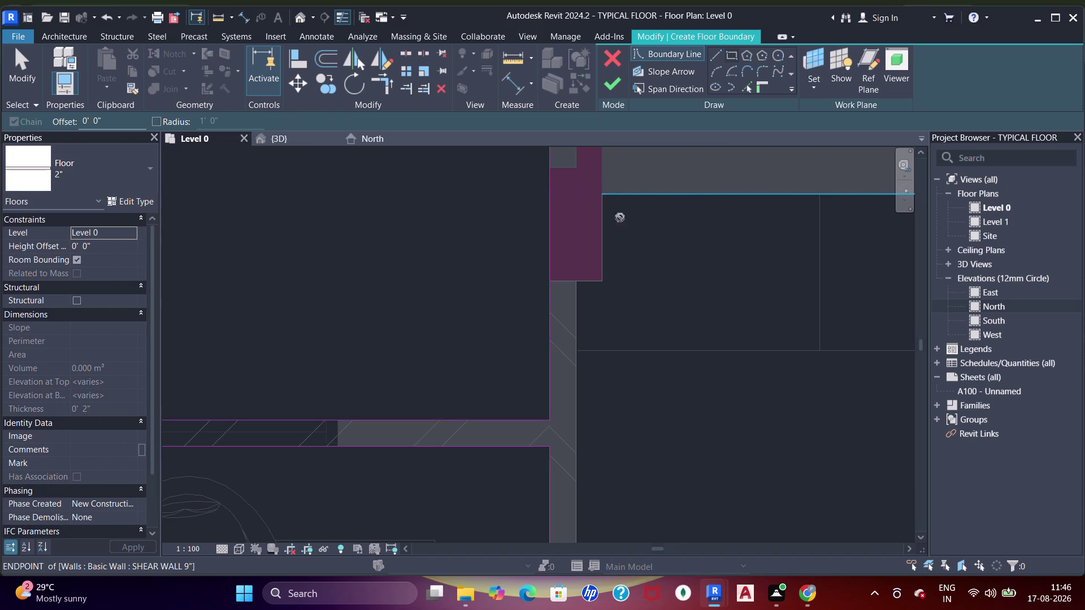
scroll(down, 3)
middle_drag(771, 342, 608, 178)
scroll(down, 3)
middle_drag(758, 287, 573, 209)
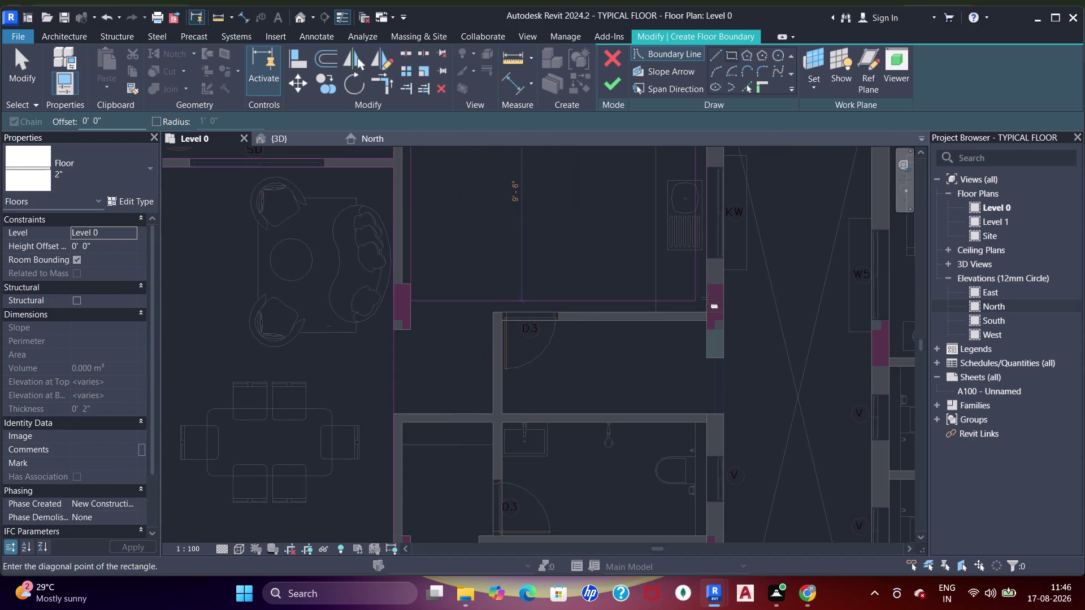
click(707, 313)
scroll(up, 3)
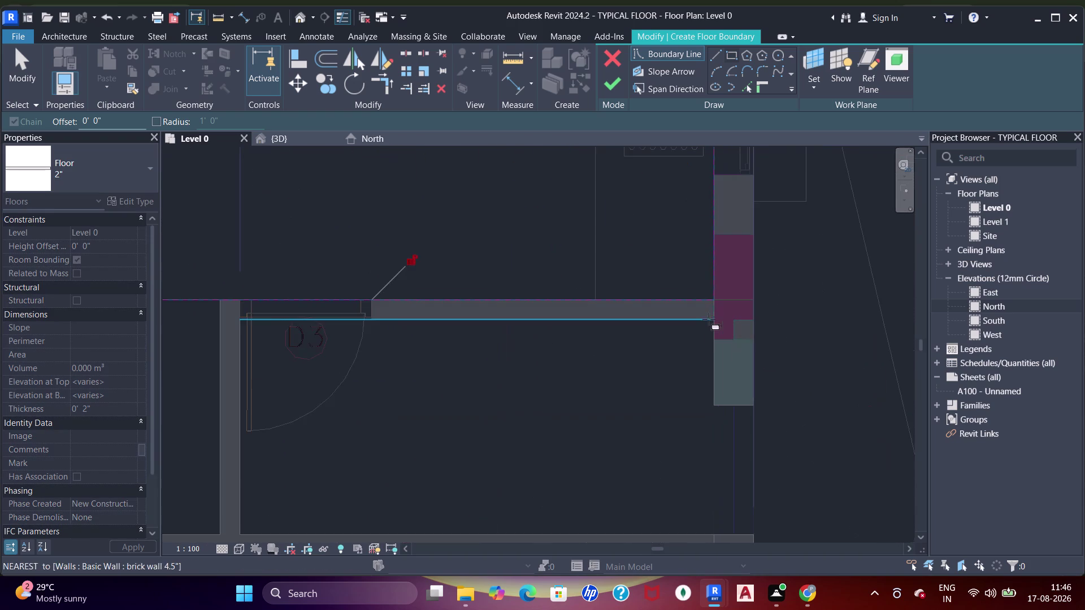
scroll(up, 3)
key(Escape)
scroll(down, 3)
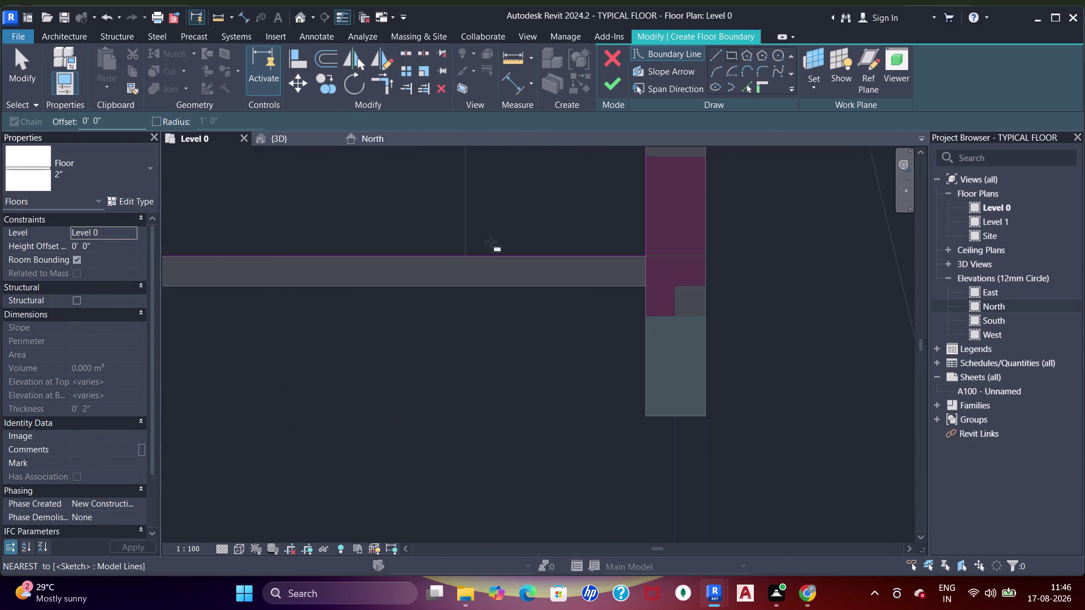
scroll(down, 3)
middle_drag(471, 264, 785, 289)
scroll(up, 3)
middle_drag(646, 285, 632, 284)
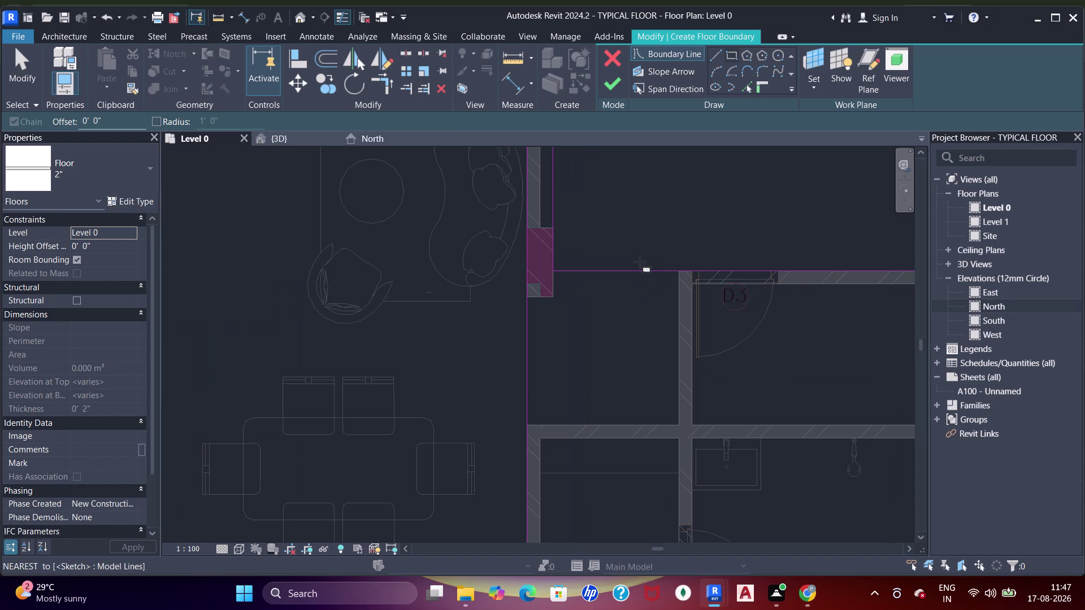
click(749, 88)
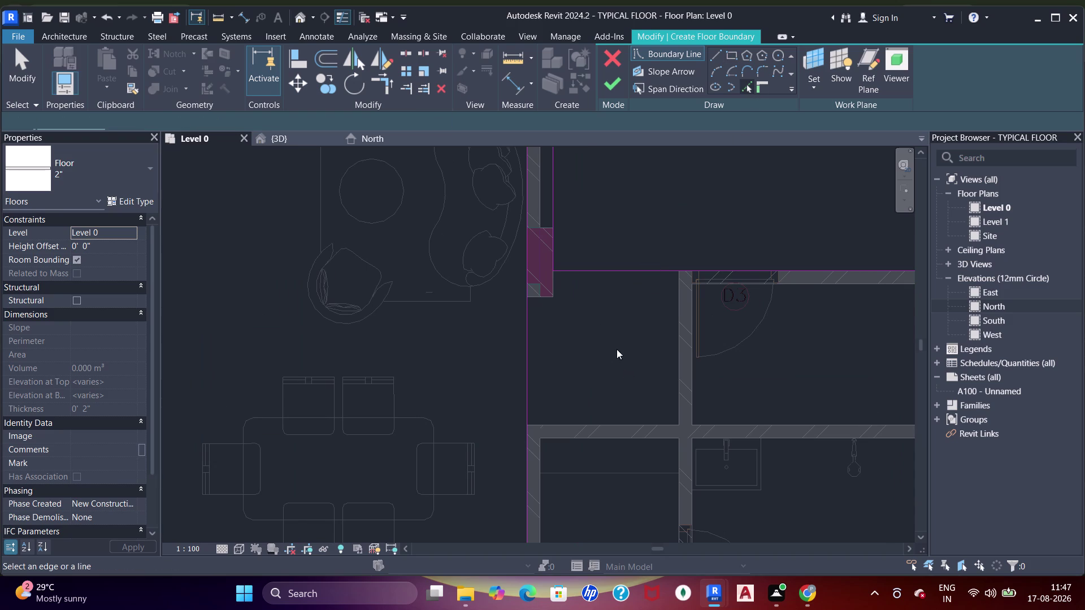
Align the boundary edge to the wall face beside door D3.
drag(595, 424, 608, 419)
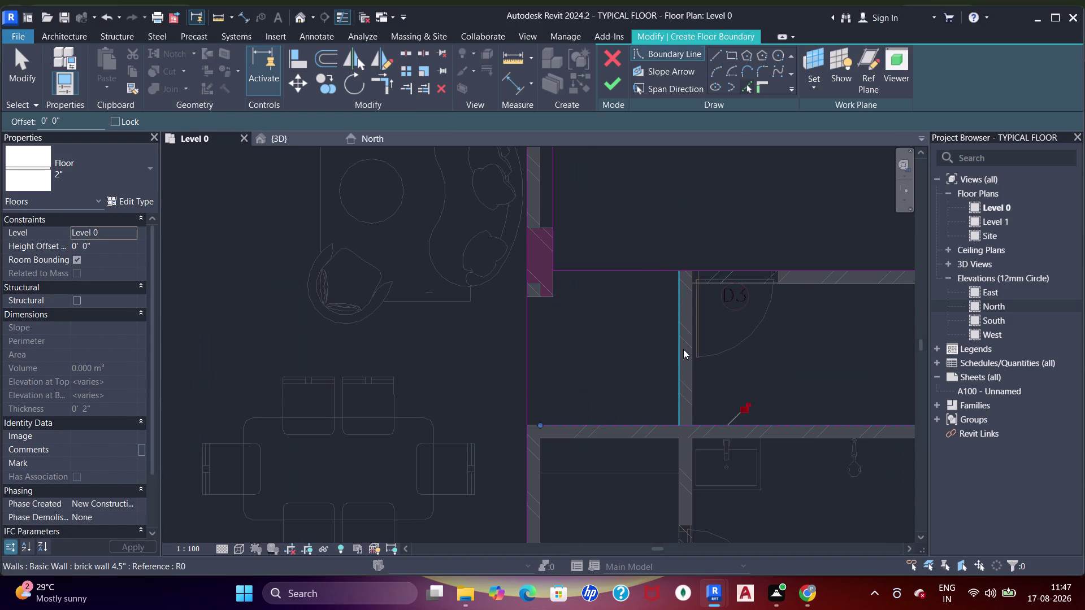
click(683, 349)
key(Escape)
key(Escape)
Trim the left and bottom boundary lines into corners with Trim/Extend (TR).
key(Escape)
key(t)
key(r)
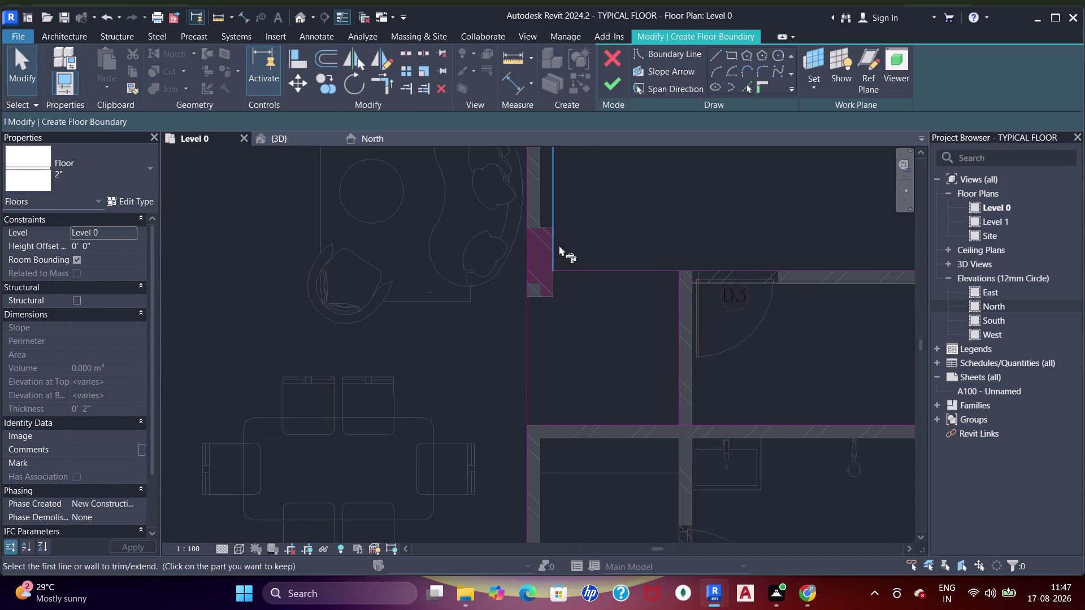
click(551, 240)
click(560, 423)
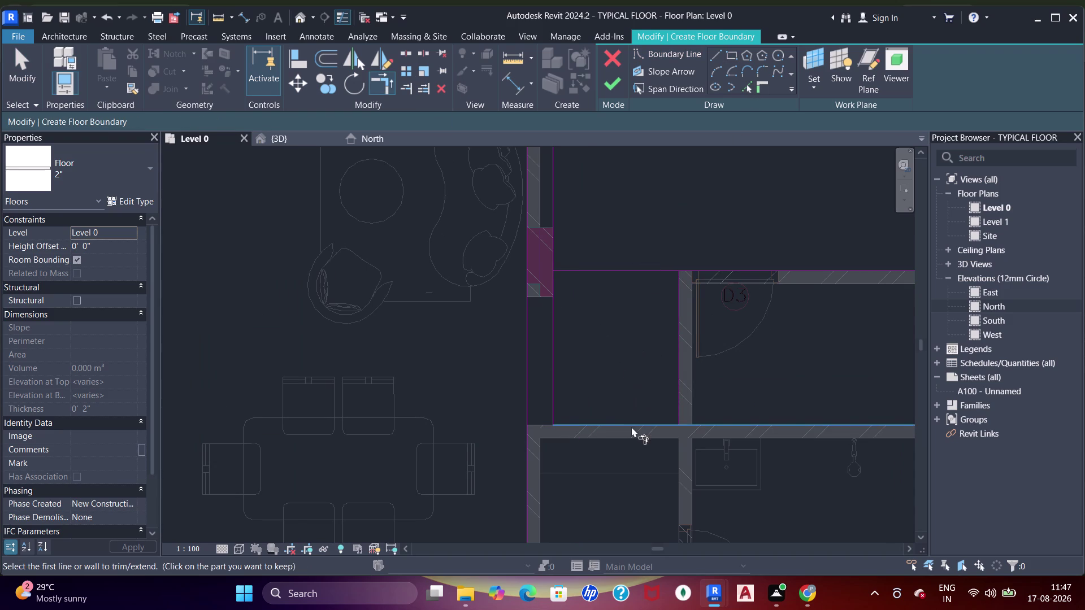
drag(631, 427, 641, 422)
click(673, 407)
click(681, 310)
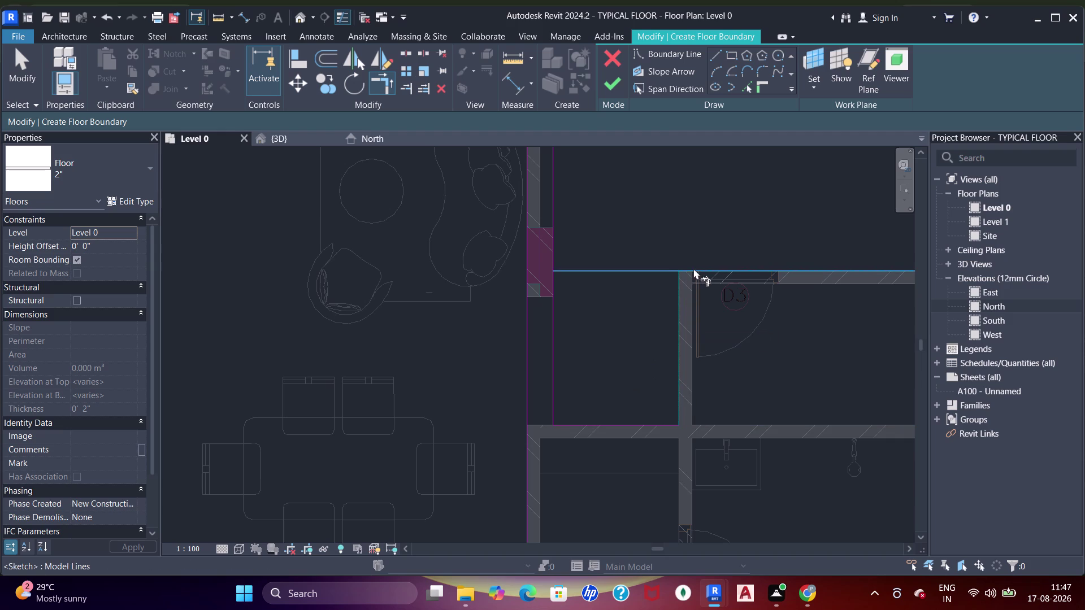
Trim the top boundary edge into a corner and review the cleaned outline.
click(693, 269)
scroll(down, 3)
middle_drag(773, 260, 651, 286)
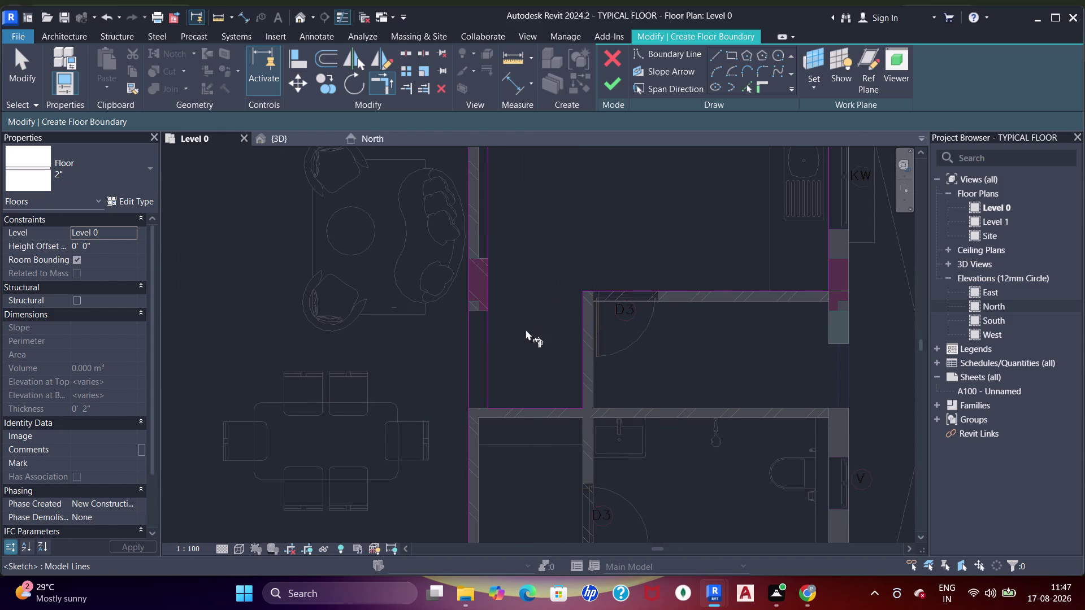
middle_drag(506, 343, 529, 292)
middle_drag(530, 287, 534, 282)
scroll(down, 3)
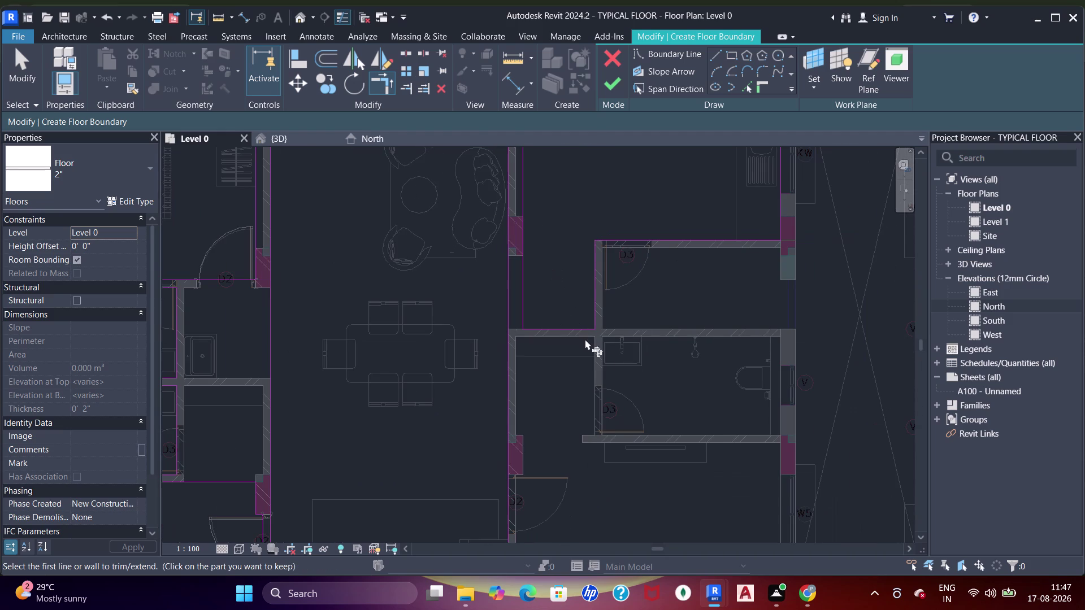
middle_click(604, 442)
click(734, 59)
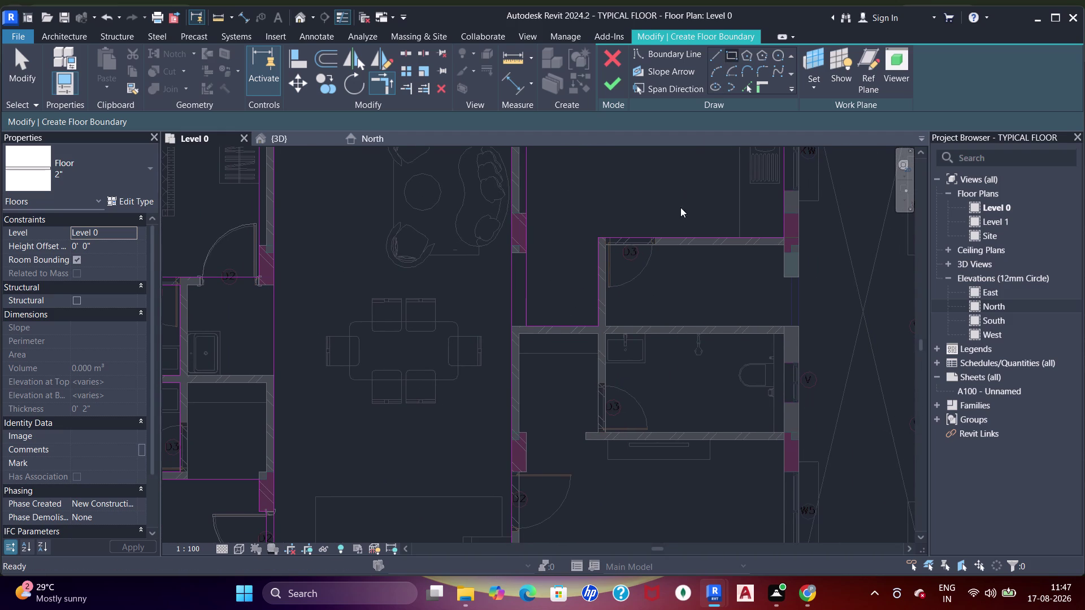
scroll(up, 3)
Draw a boundary rectangle between opposite wall corners of the next room.
middle_drag(663, 299, 481, 304)
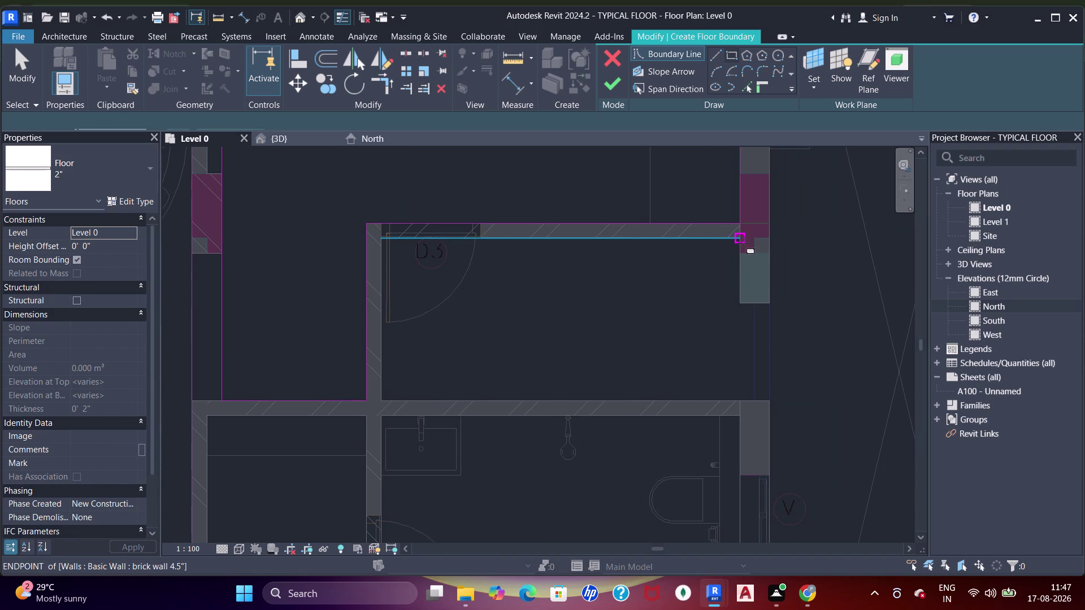
click(744, 243)
middle_drag(502, 351, 676, 280)
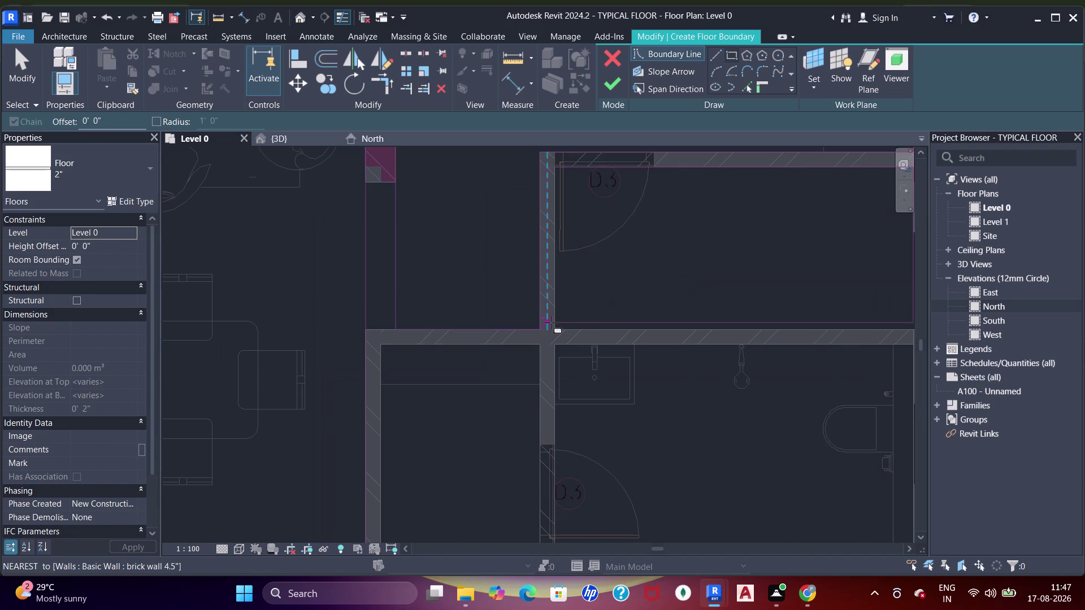
click(556, 328)
middle_drag(688, 286, 534, 364)
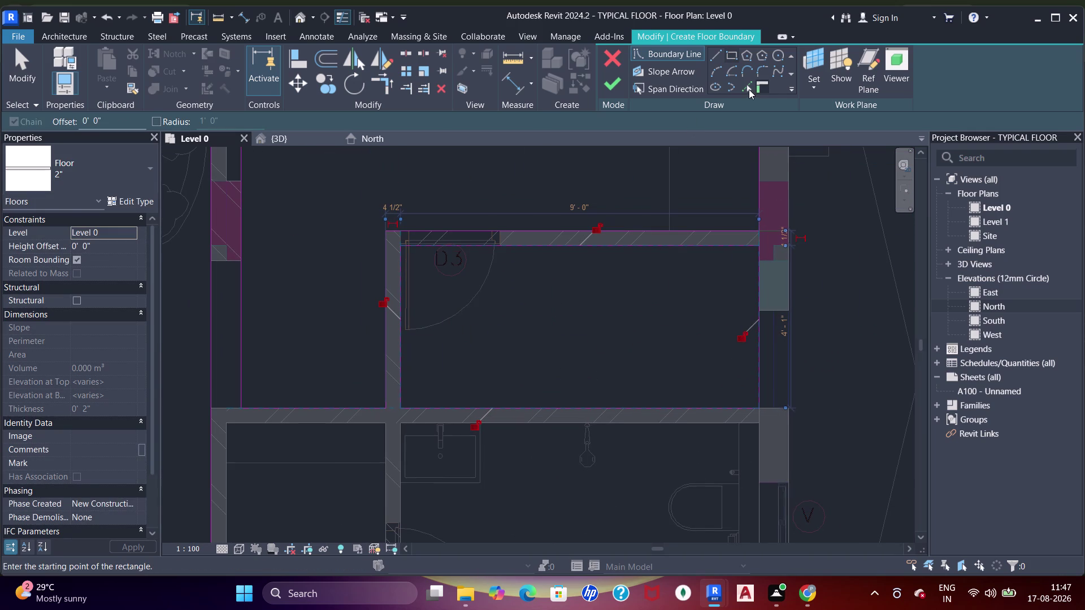
Align the new rectangle's edge to the adjacent wall face.
click(749, 89)
scroll(up, 3)
click(782, 245)
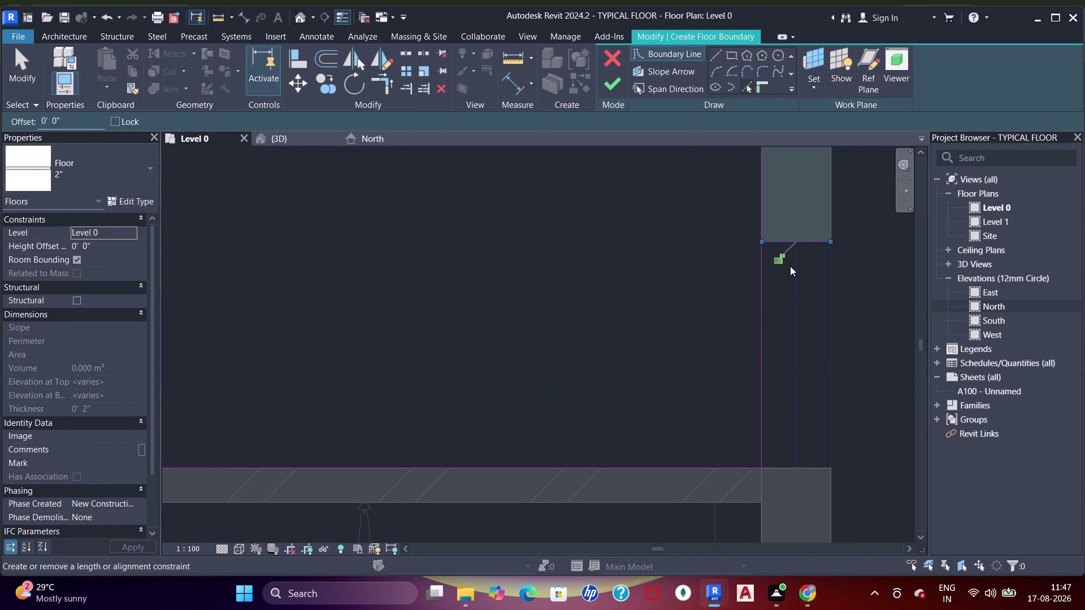
click(793, 276)
key(Escape)
key(Escape)
Trim the overlapping boundary edges into clean corners with TR.
key(Escape)
key(t)
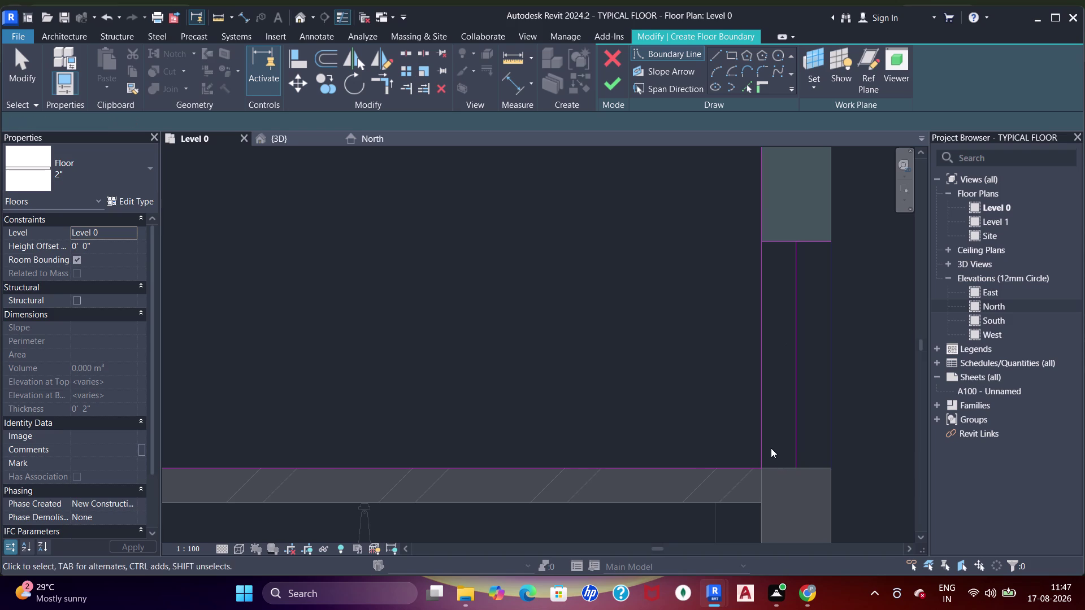
key(r)
drag(739, 472, 770, 456)
click(796, 437)
click(801, 281)
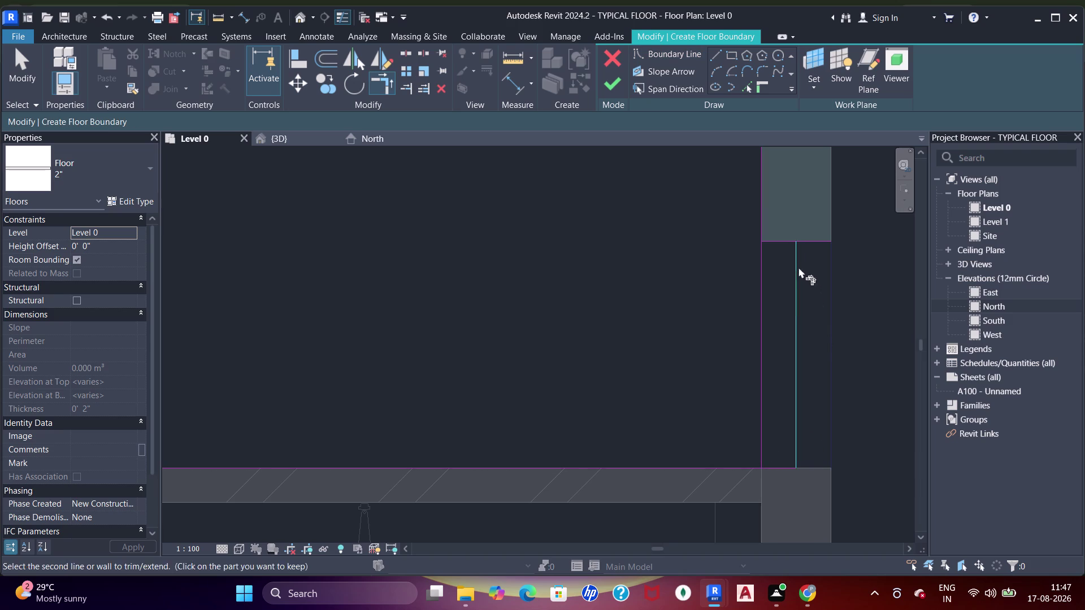
click(786, 243)
click(766, 214)
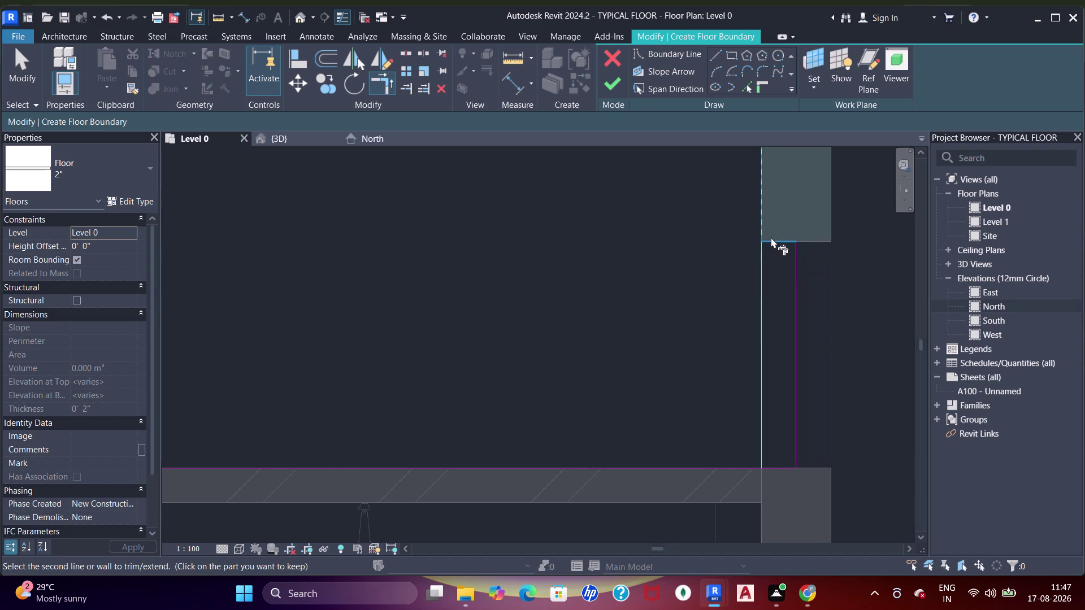
click(771, 237)
Sketch another boundary rectangle over the room near door D3, ending on the wall.
scroll(down, 3)
middle_drag(674, 306, 806, 199)
scroll(up, 3)
middle_drag(764, 261, 760, 266)
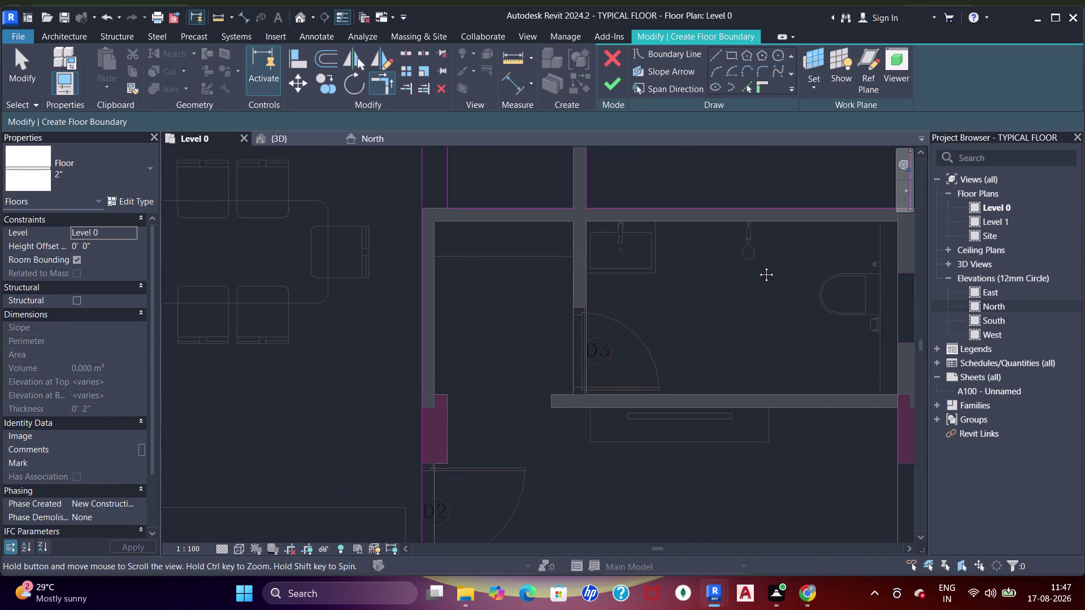
middle_drag(759, 267, 747, 248)
click(727, 53)
middle_drag(809, 226, 767, 252)
scroll(up, 3)
middle_drag(819, 242, 794, 251)
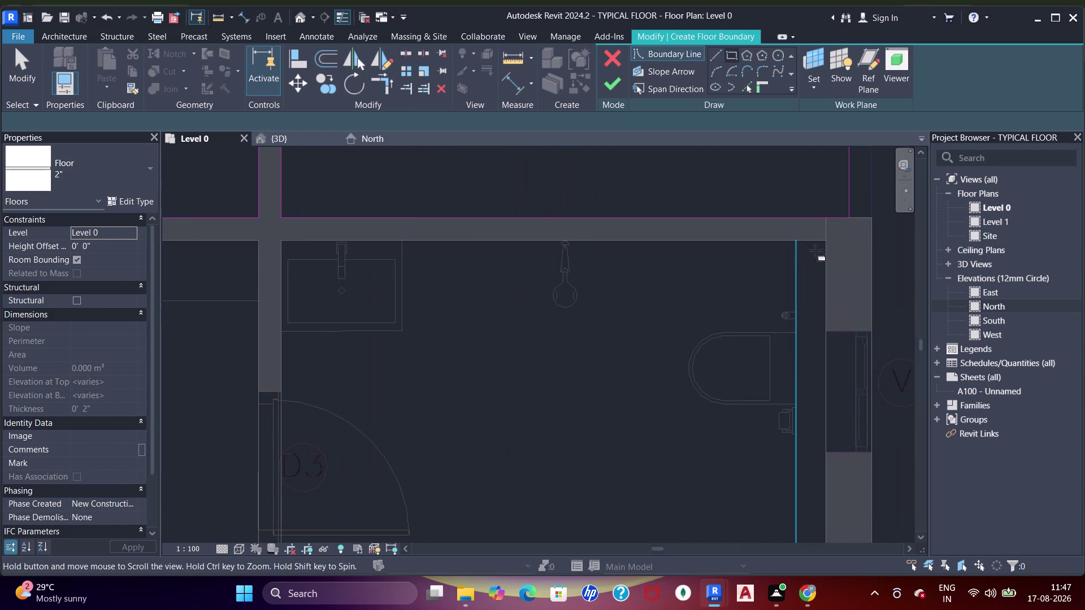
scroll(up, 3)
click(825, 236)
scroll(down, 3)
middle_drag(685, 291, 912, 163)
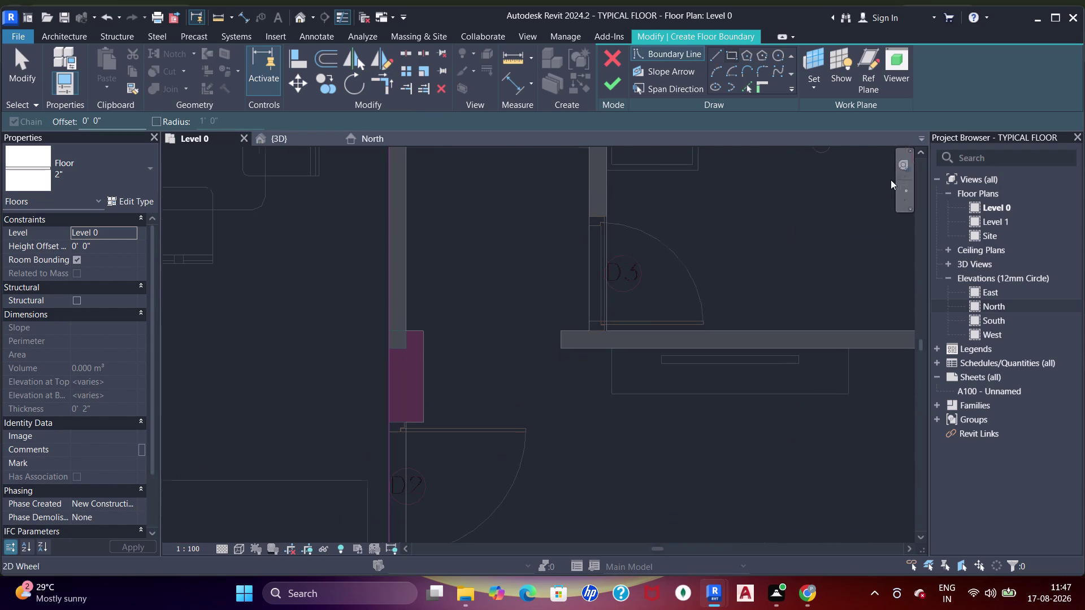
scroll(up, 3)
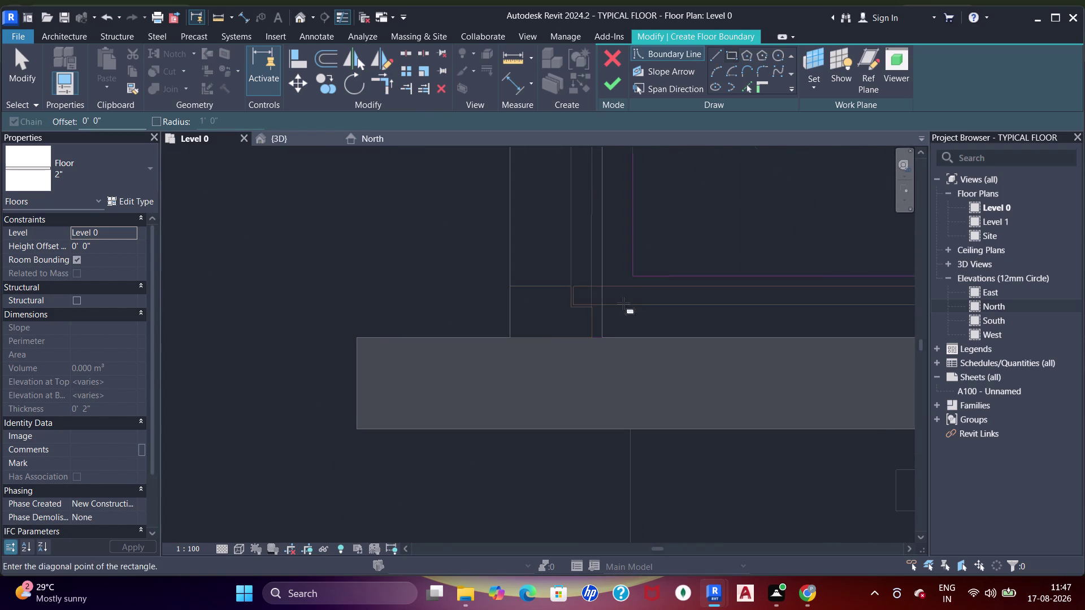
scroll(up, 3)
scroll(up, 3)
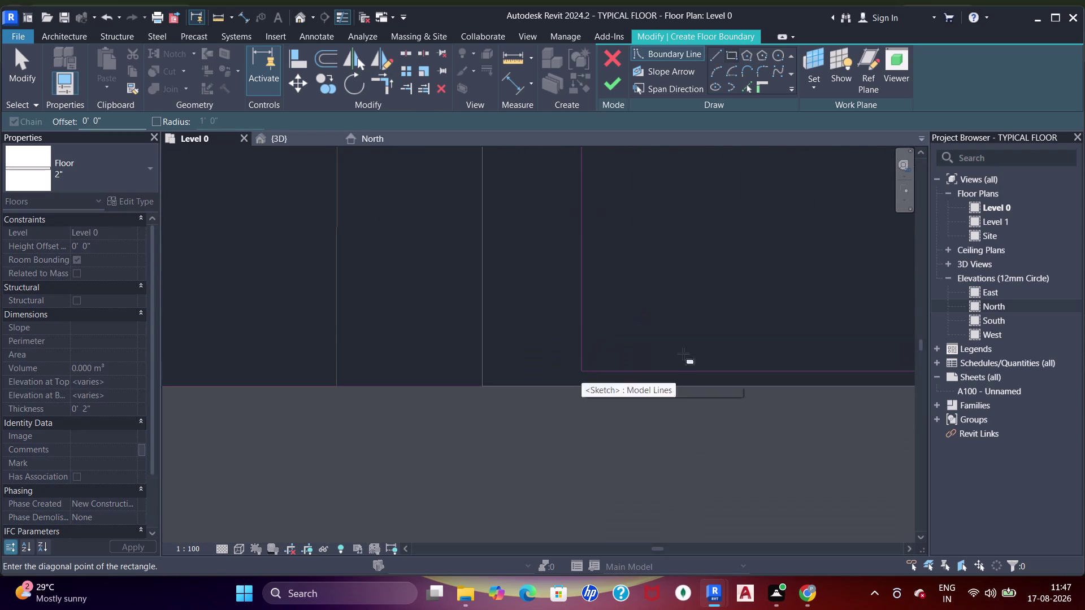
click(479, 382)
Check the new edge along the wall and exit the rectangle tool.
scroll(down, 3)
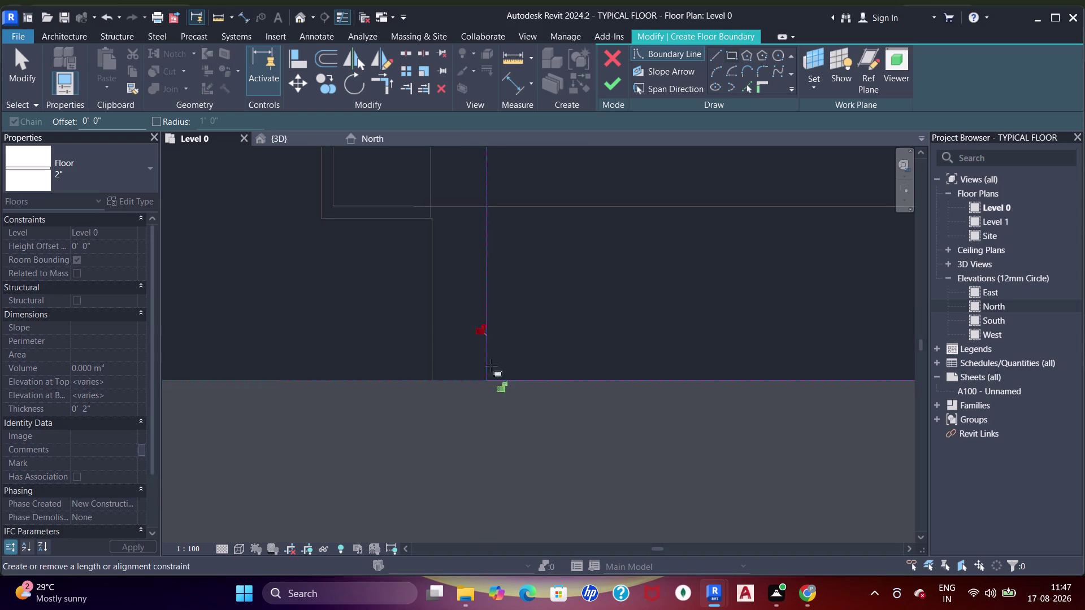
scroll(down, 3)
scroll(up, 3)
middle_drag(510, 311, 503, 377)
scroll(down, 3)
middle_drag(536, 245, 533, 421)
scroll(down, 3)
middle_drag(539, 346, 537, 403)
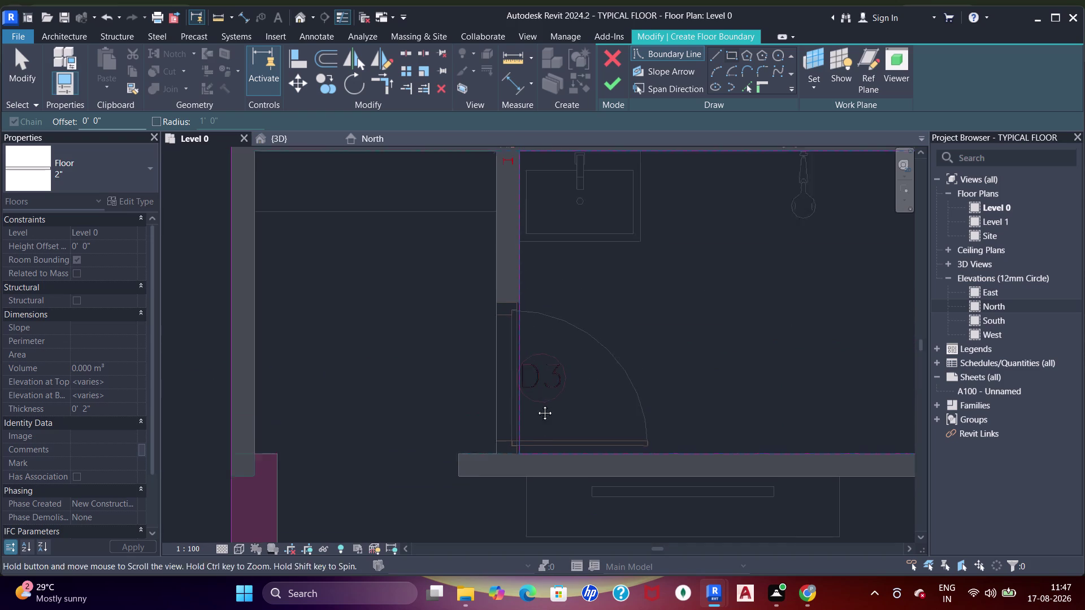
middle_drag(537, 403, 537, 405)
scroll(up, 3)
key(Escape)
key(Escape)
scroll(up, 3)
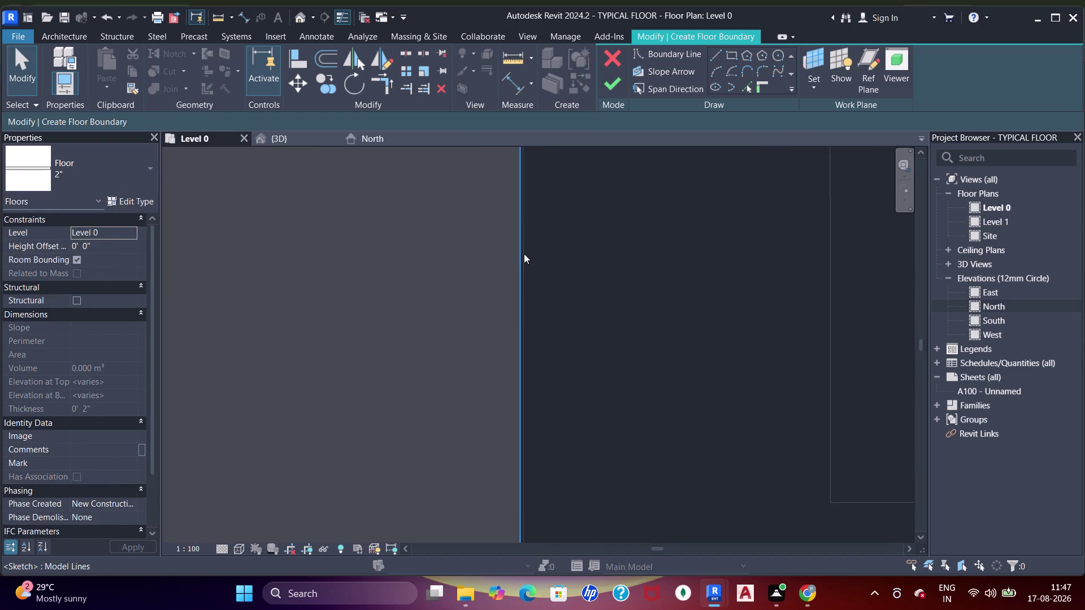
scroll(up, 3)
scroll(up, 3)
scroll(down, 3)
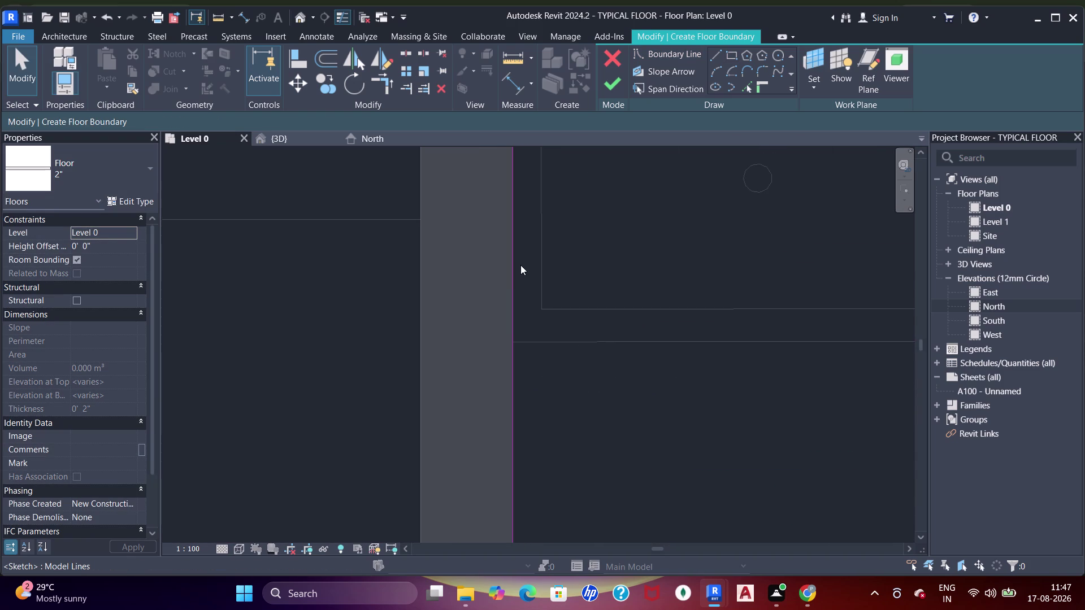
scroll(down, 3)
middle_drag(540, 268, 523, 287)
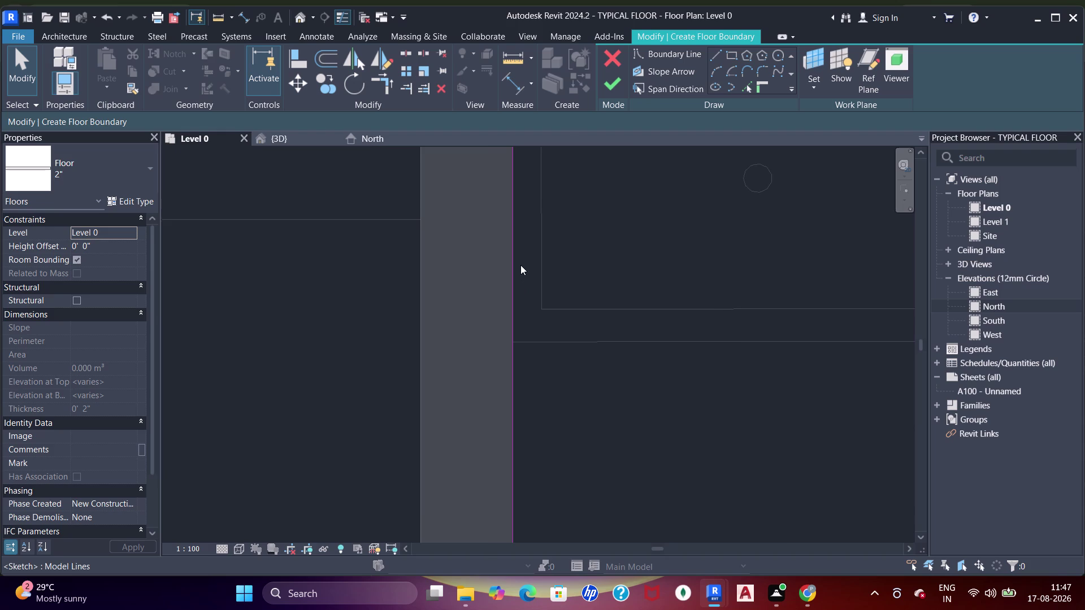
click(732, 55)
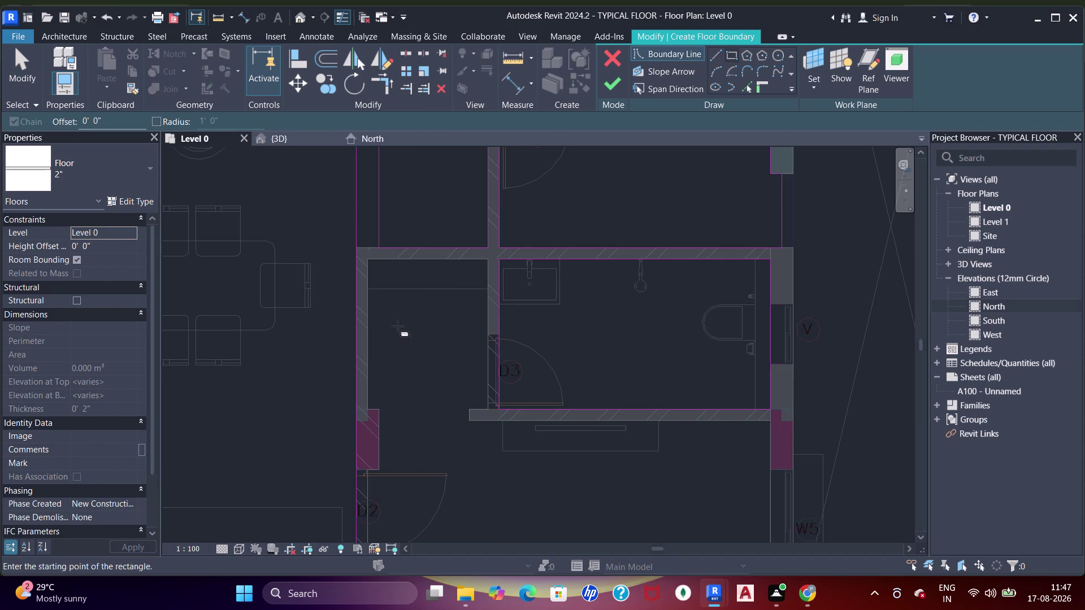
Draw the bedroom rectangle from the lower wall end to the upper wall intersection.
middle_drag(398, 329, 406, 274)
middle_drag(463, 352, 459, 218)
middle_drag(541, 304, 528, 216)
scroll(up, 3)
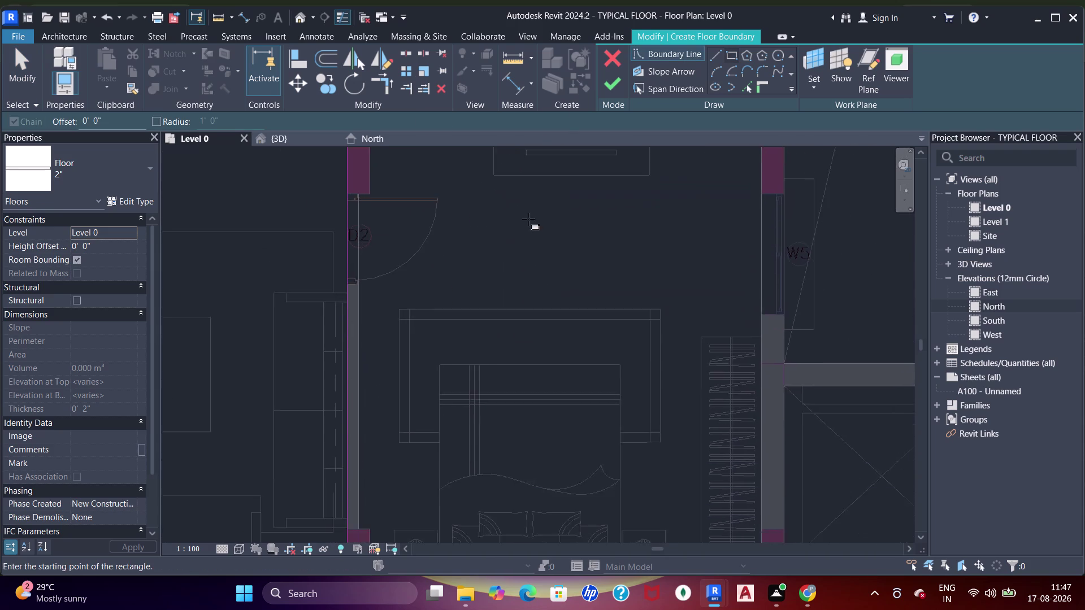
scroll(down, 3)
middle_drag(550, 275, 515, 183)
scroll(up, 3)
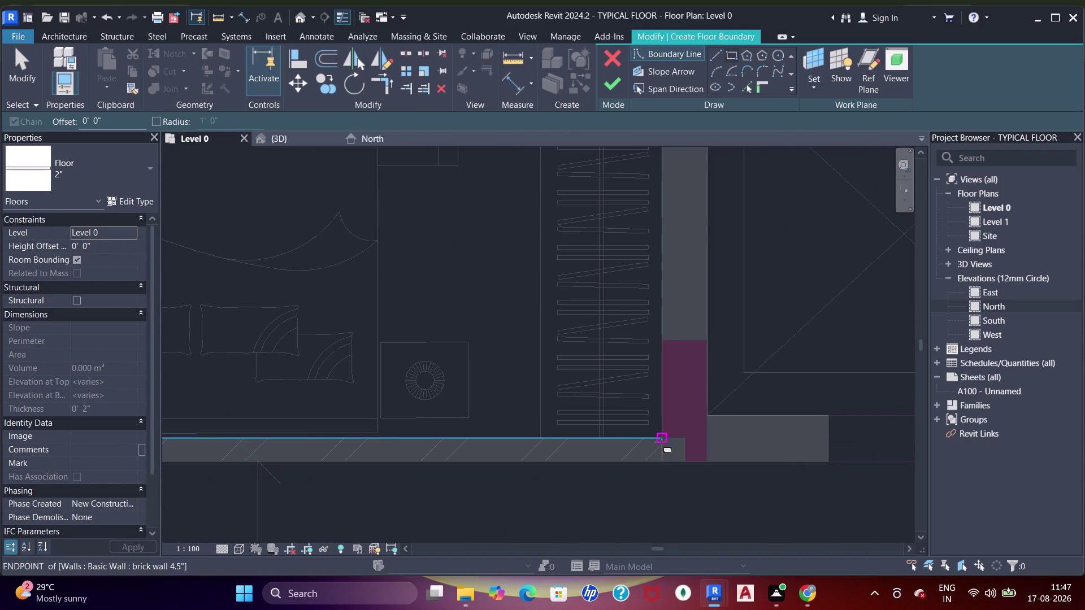
click(661, 438)
scroll(down, 3)
middle_drag(357, 246, 424, 410)
scroll(up, 3)
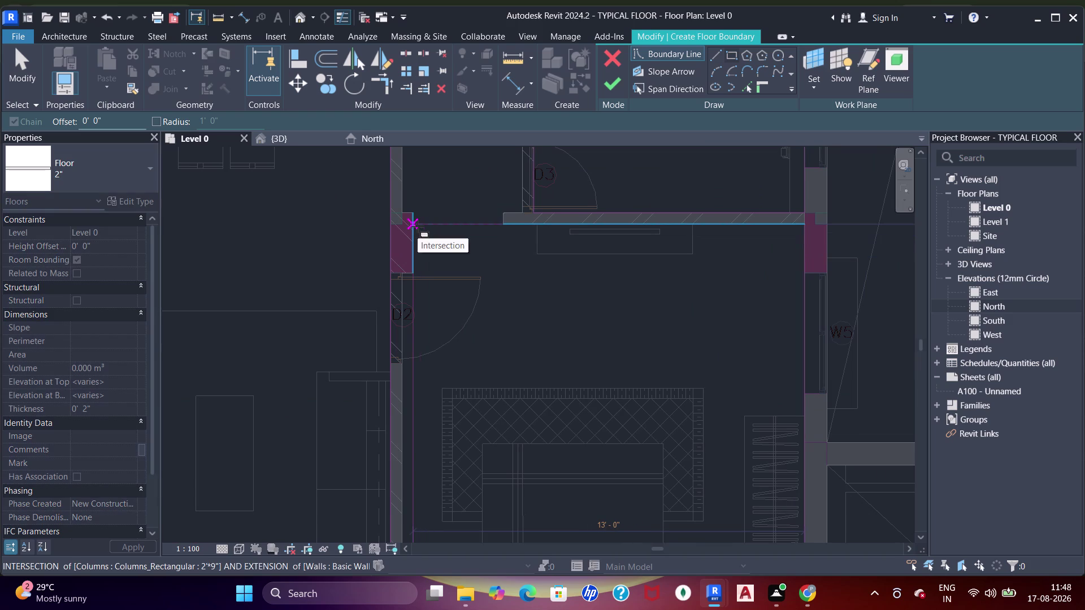
click(427, 238)
key(Escape)
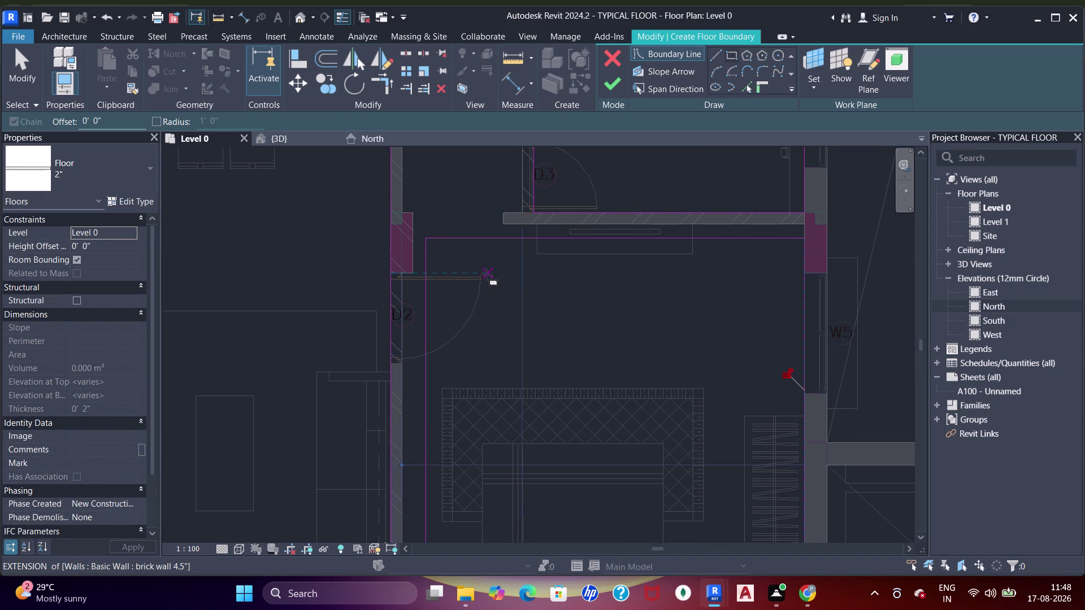
Exit rectangle sketching and start the Align command.
key(Escape)
key(Escape)
key(Escape)
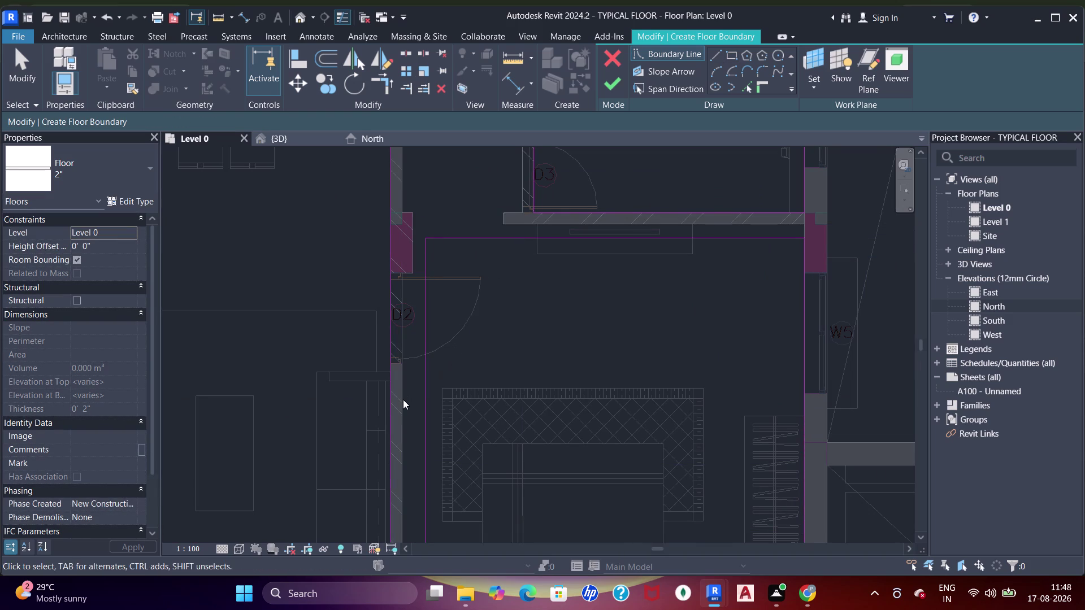
key(grave)
Align the bedroom boundary's top sketch line onto the wall face.
text(aaaaa)
click(403, 394)
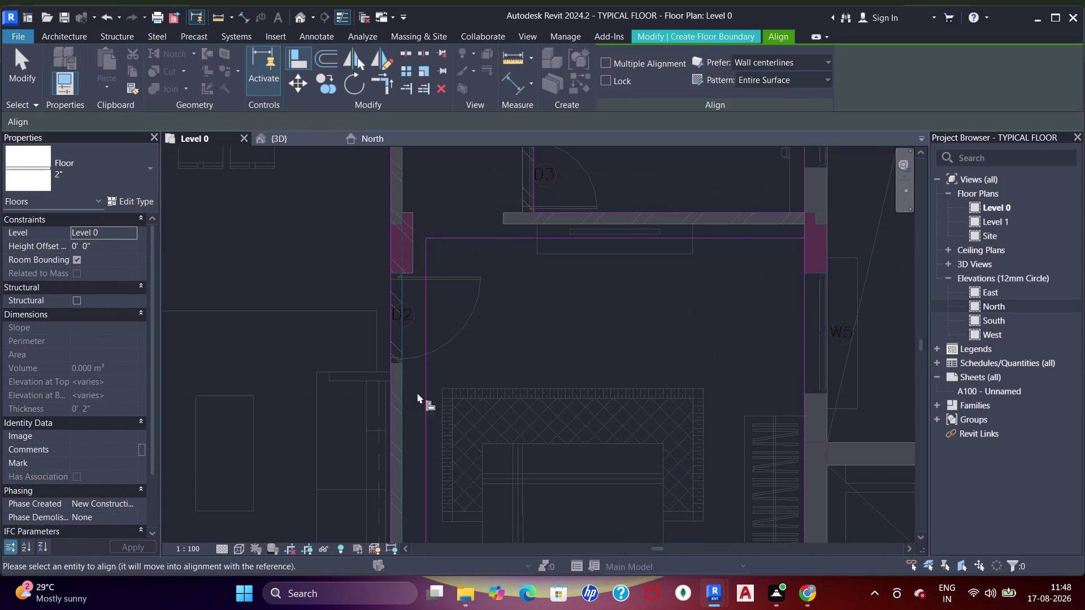
click(423, 394)
drag(494, 327, 507, 317)
click(651, 228)
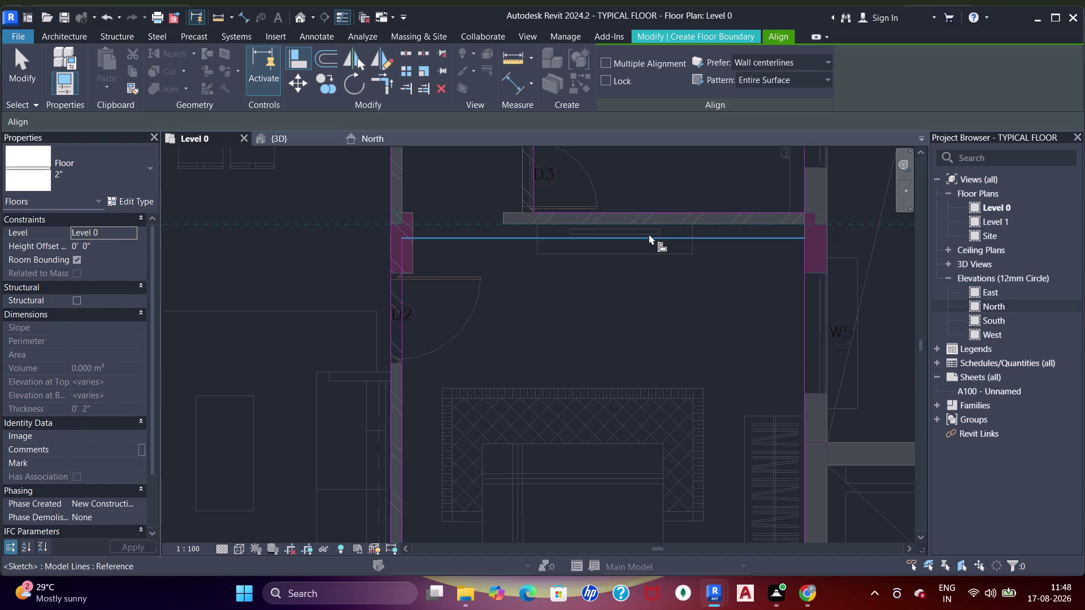
click(648, 235)
middle_drag(474, 262, 495, 256)
scroll(up, 3)
key(Escape)
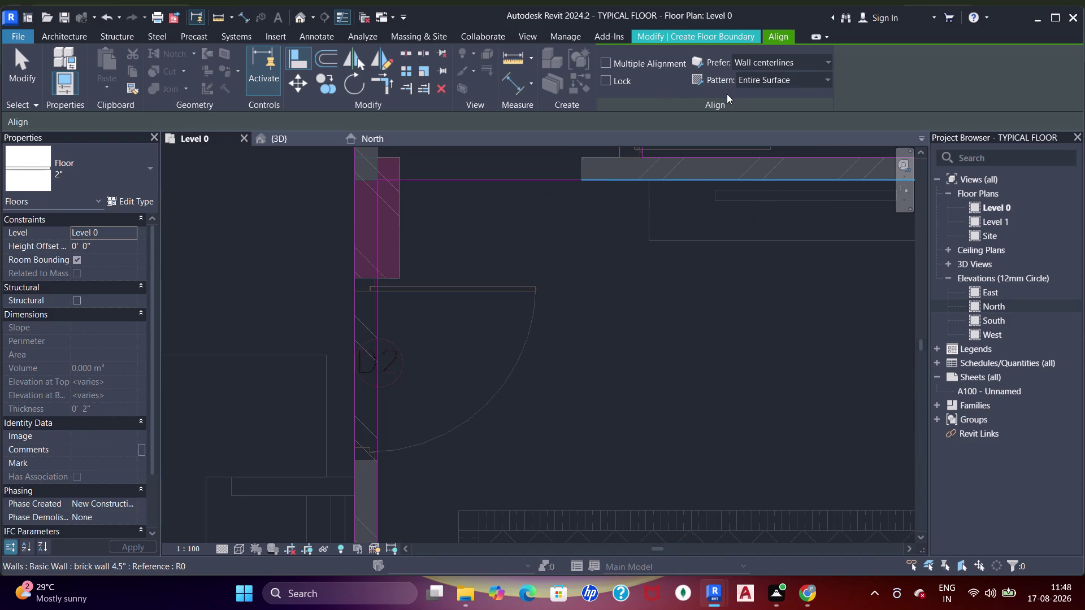
key(Escape)
key(Escape)
Align the boundary's left sketch line to the top-left column face.
click(745, 87)
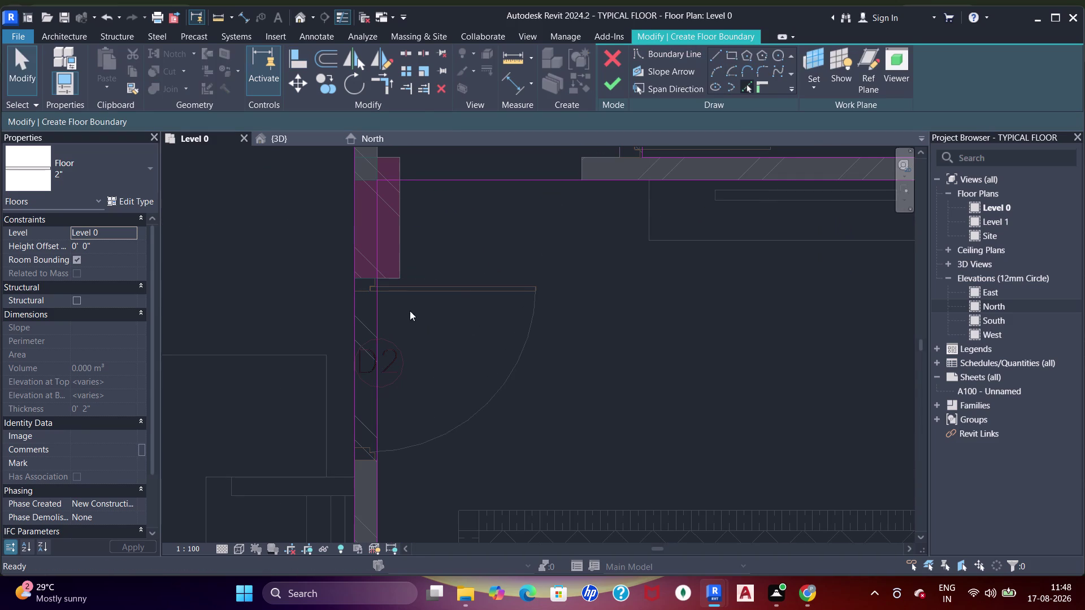
scroll(up, 3)
click(389, 261)
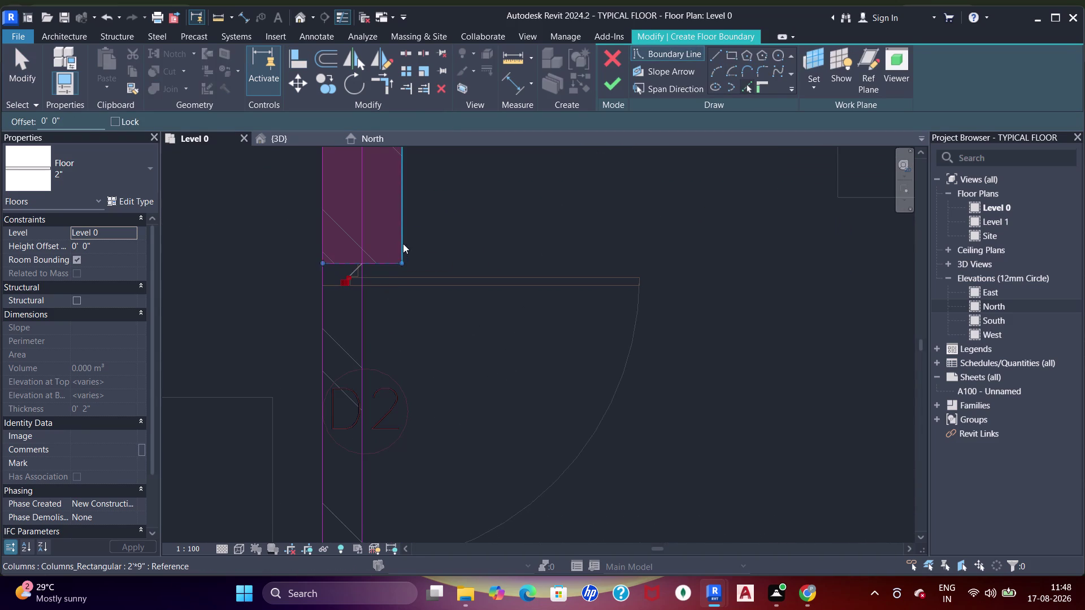
click(404, 243)
middle_drag(456, 203, 442, 262)
key(Escape)
key(Escape)
Trim the left and top boundary edges to meet at the corner with Trim/Extend to Corner (TR).
key(t)
key(r)
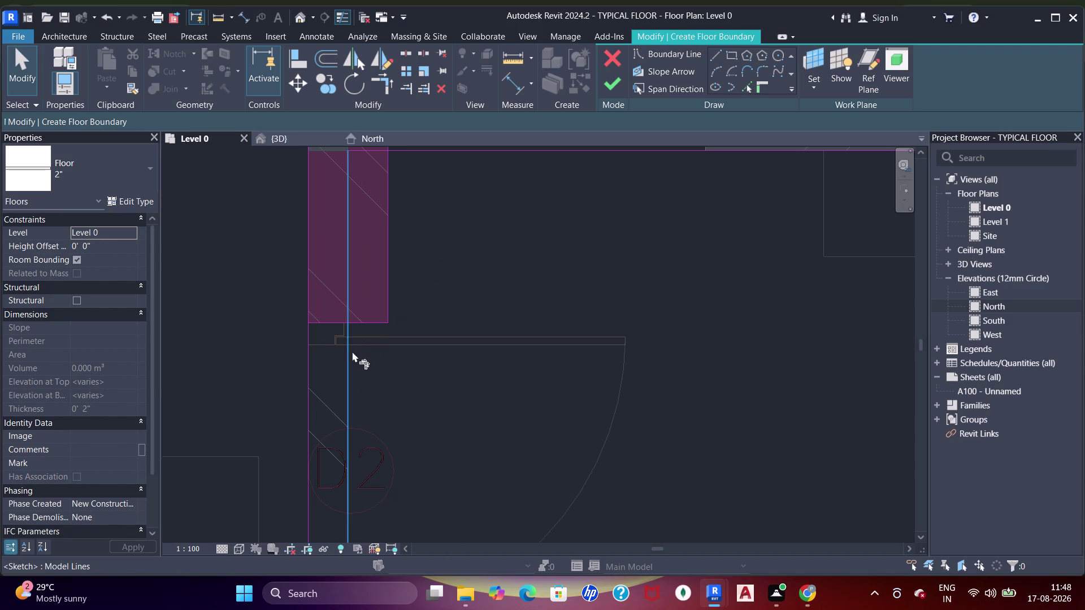
click(349, 357)
click(362, 327)
drag(368, 322, 373, 321)
click(381, 307)
scroll(down, 3)
middle_drag(435, 230, 429, 270)
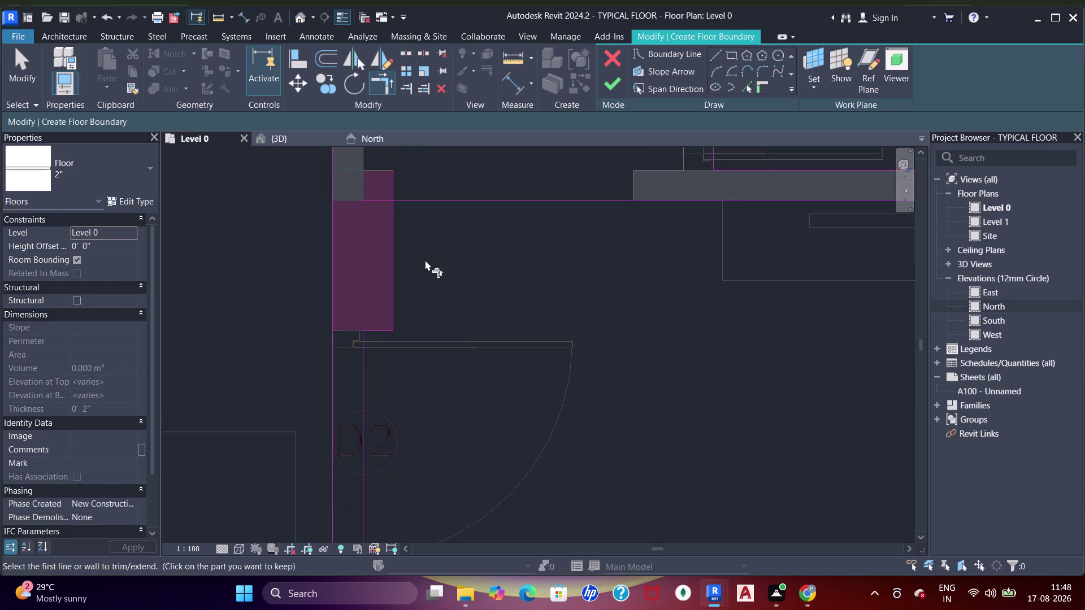
drag(389, 224, 399, 223)
click(415, 199)
Pan across the apartment to the next bedroom, the one with window W2.
scroll(down, 3)
middle_drag(497, 278, 451, 245)
scroll(down, 3)
middle_drag(557, 243, 556, 245)
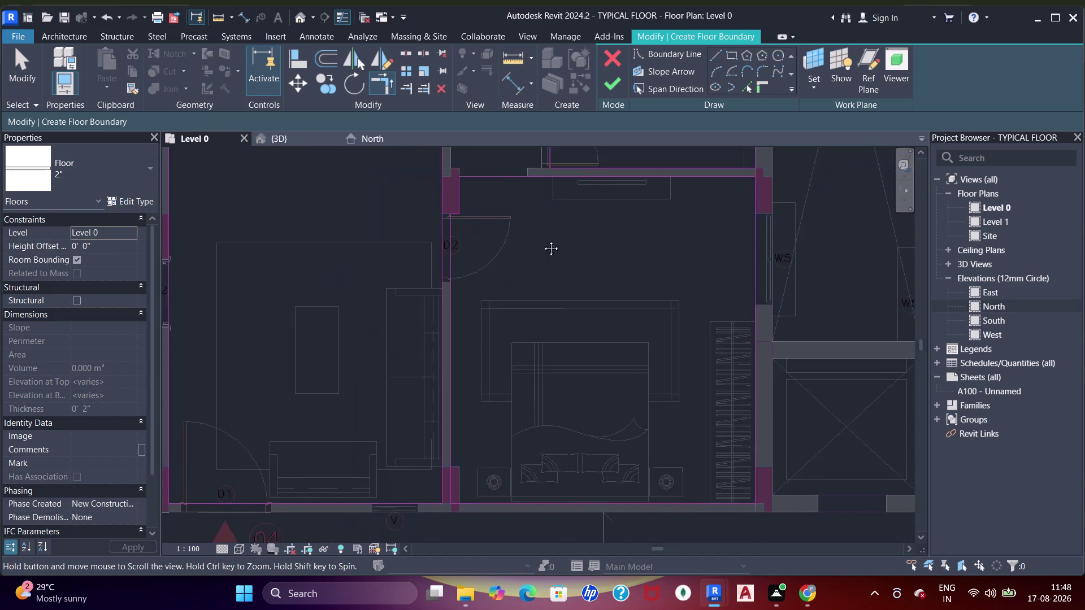
middle_drag(556, 245, 520, 215)
scroll(down, 3)
middle_drag(567, 285, 473, 344)
middle_drag(674, 260, 513, 315)
scroll(down, 3)
middle_drag(417, 277, 547, 412)
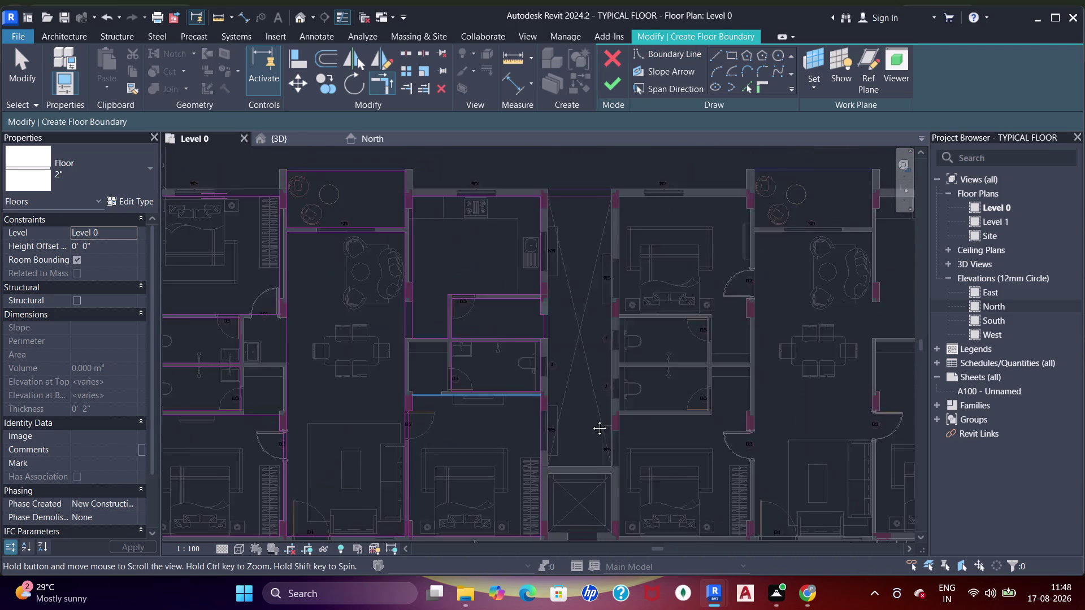
middle_drag(547, 412, 440, 372)
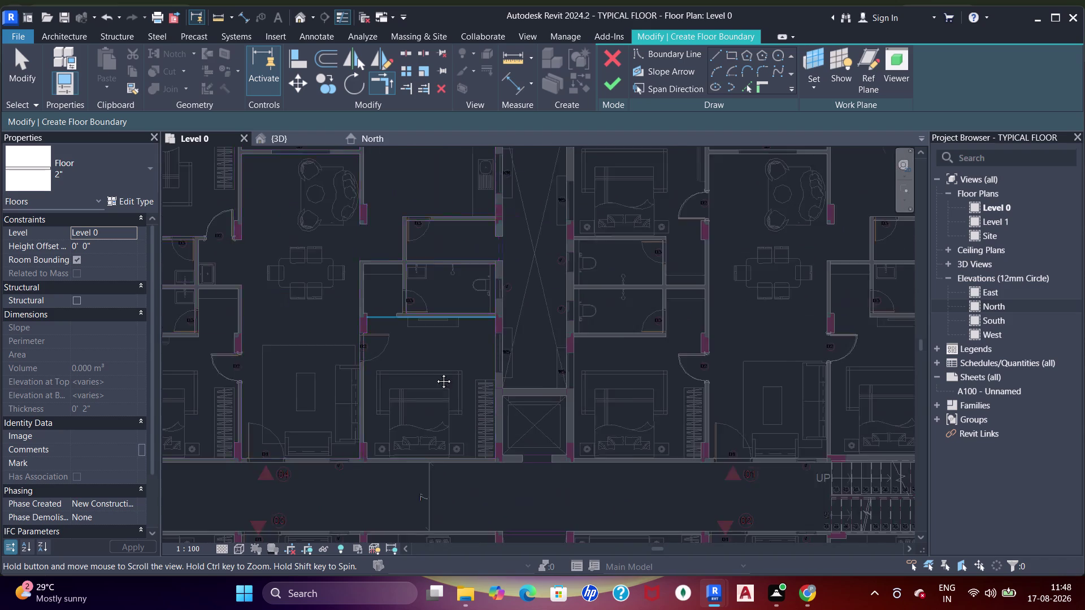
middle_drag(441, 372, 438, 373)
scroll(up, 3)
scroll(down, 3)
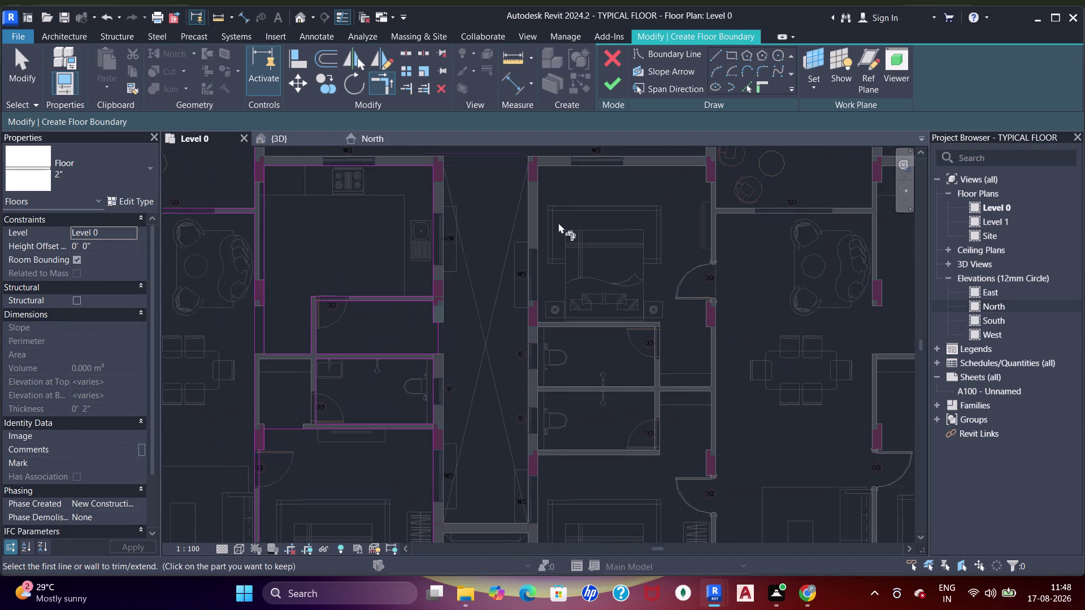
middle_drag(553, 232, 427, 309)
scroll(up, 3)
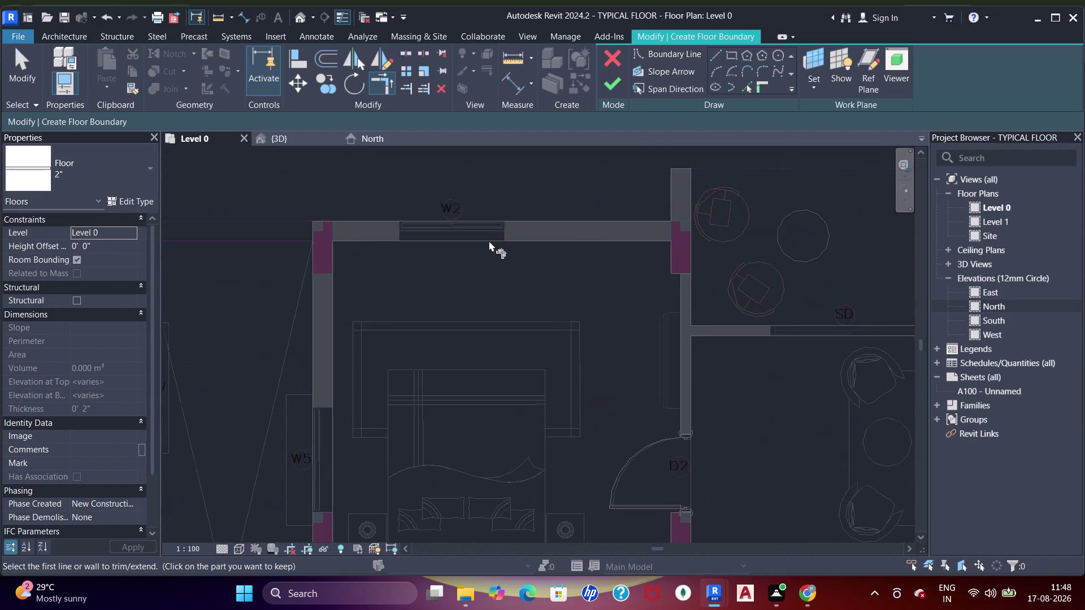
click(732, 51)
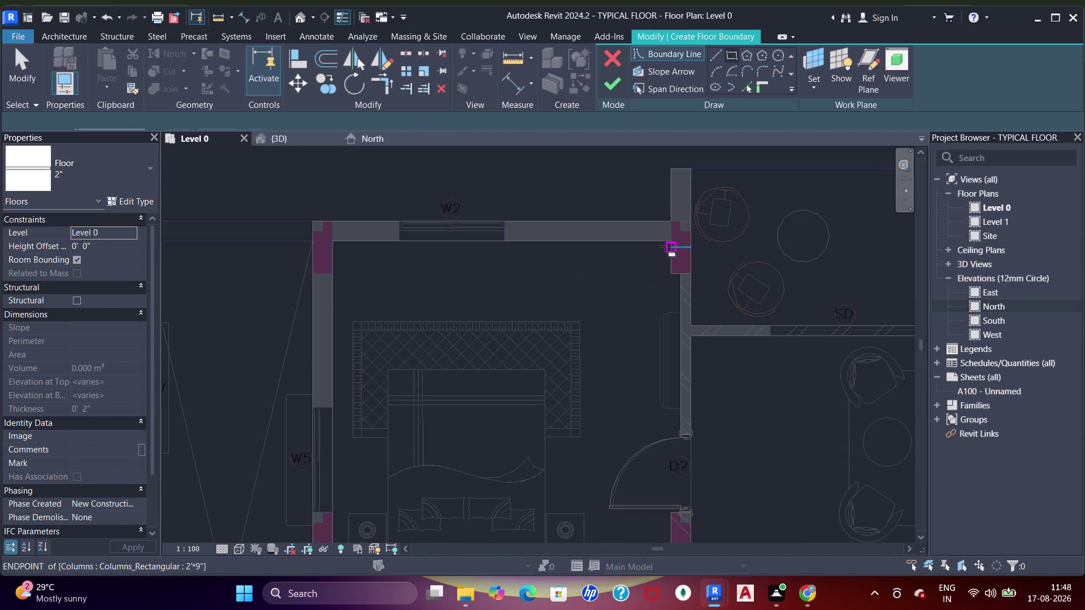
Draw the boundary rectangle from the column corner to the opposite wall corner.
click(665, 247)
key(Escape)
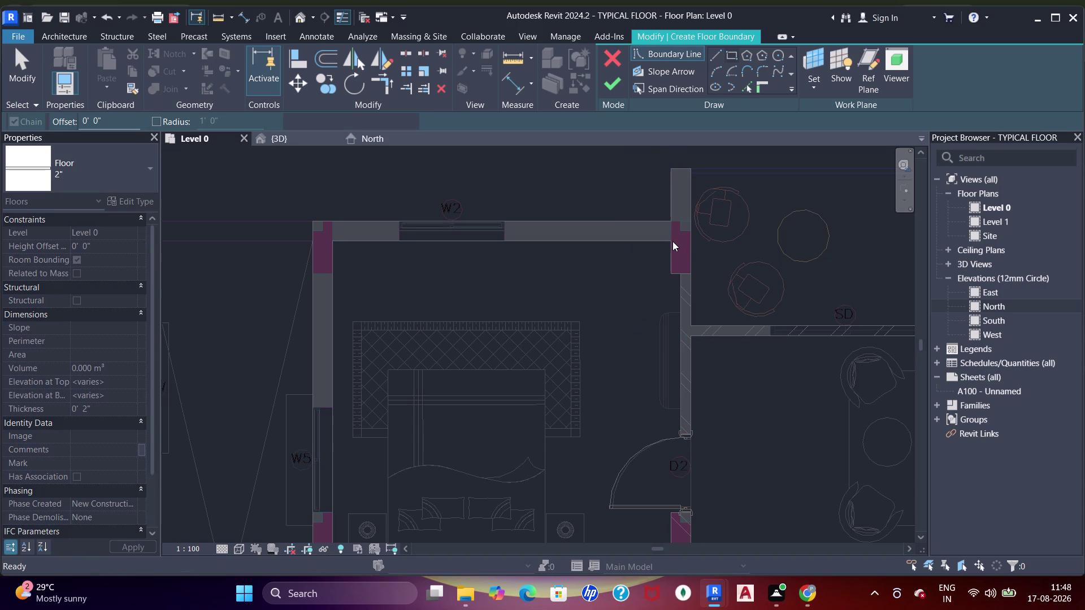
click(671, 241)
middle_drag(610, 397, 641, 244)
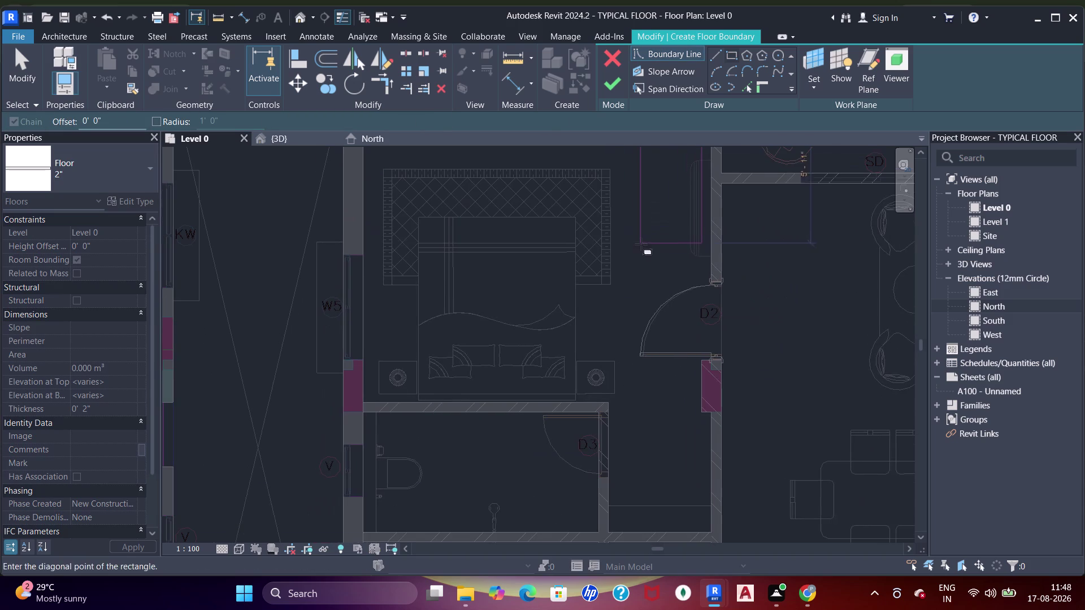
scroll(up, 3)
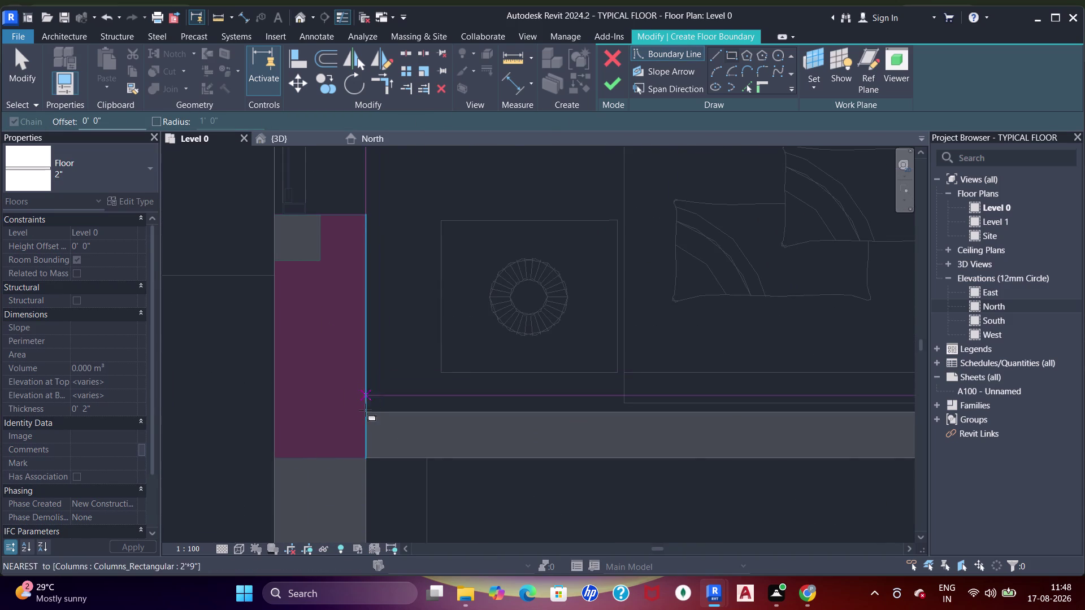
click(363, 413)
Pan around the bedroom to check the rectangle against the right side and door wall.
scroll(down, 3)
middle_drag(546, 235, 519, 424)
scroll(down, 3)
middle_drag(487, 353, 463, 430)
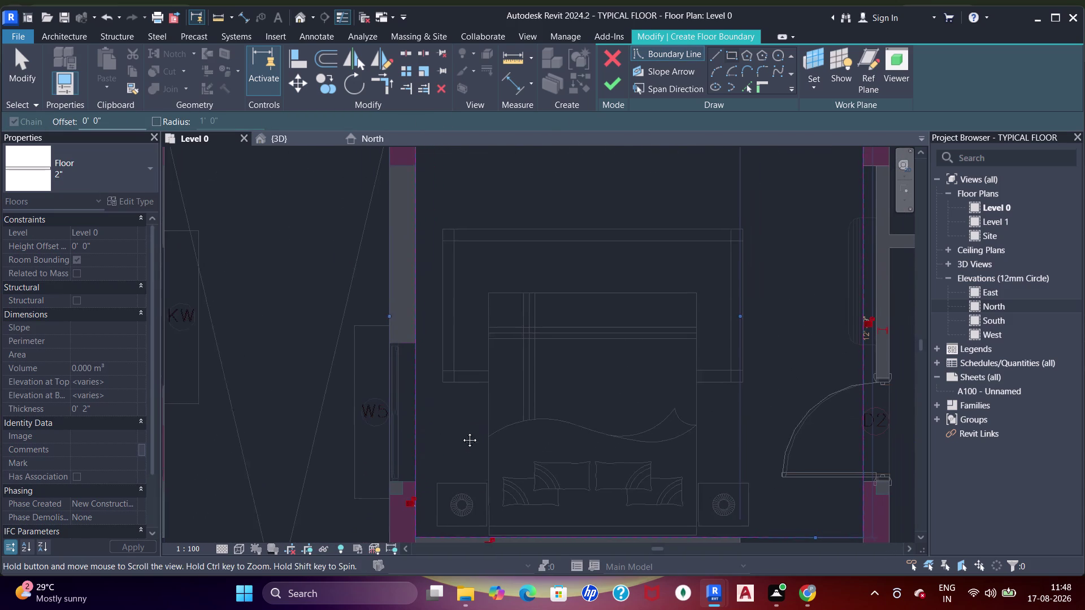
middle_drag(463, 430, 460, 433)
middle_drag(581, 302, 503, 458)
middle_drag(527, 413, 429, 269)
middle_drag(683, 431, 673, 370)
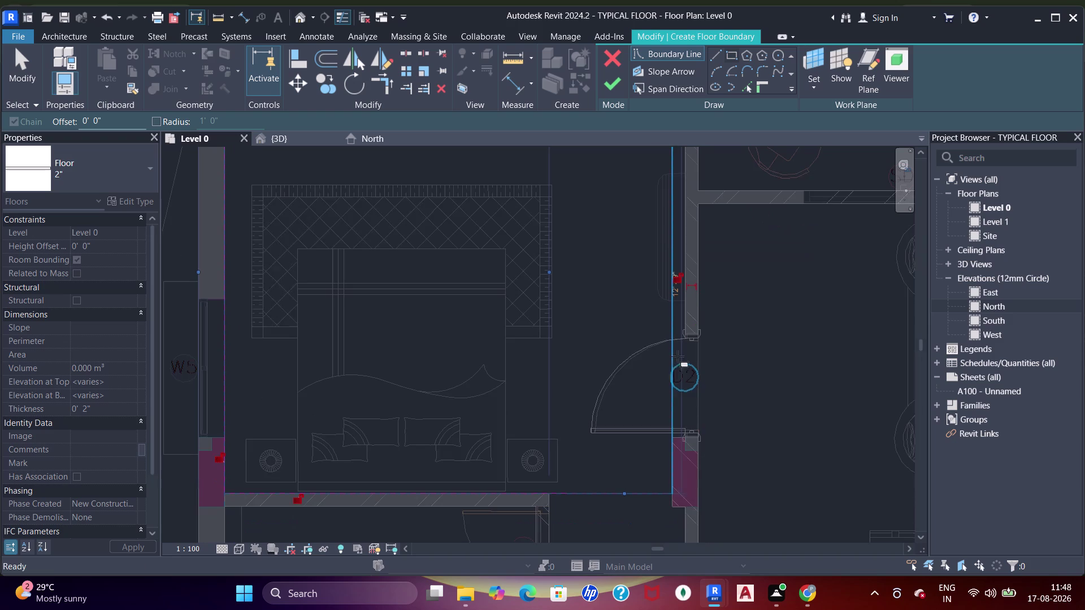
scroll(up, 3)
middle_drag(692, 279, 682, 473)
scroll(up, 3)
click(751, 90)
scroll(up, 3)
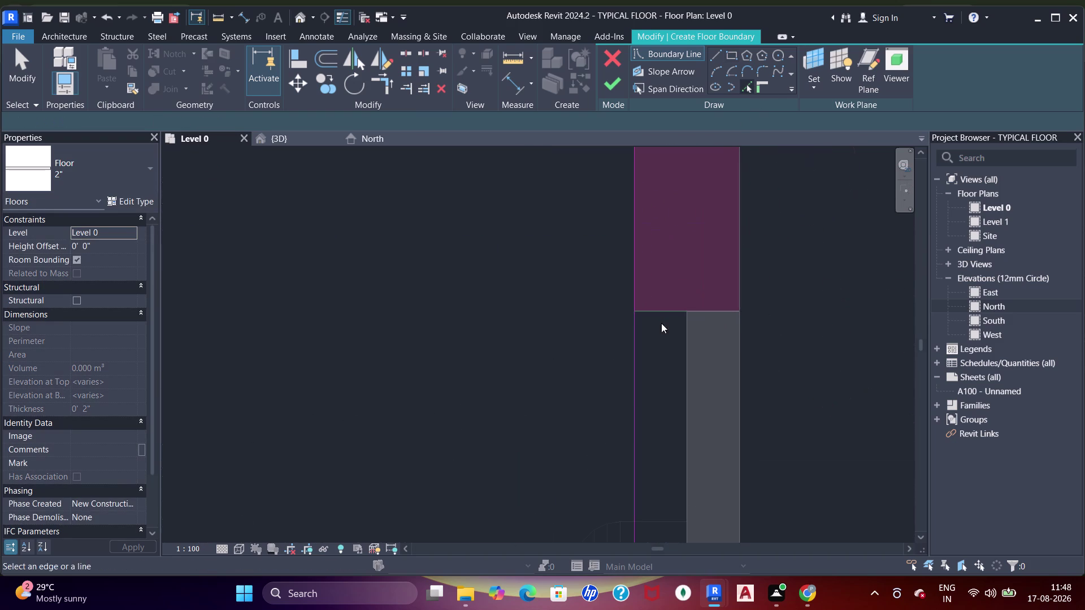
Cancel the active tool near the column and start Trim/Extend to Corner (TR).
click(661, 313)
click(687, 375)
scroll(down, 3)
middle_drag(673, 390, 669, 377)
scroll(up, 3)
key(Escape)
key(Escape)
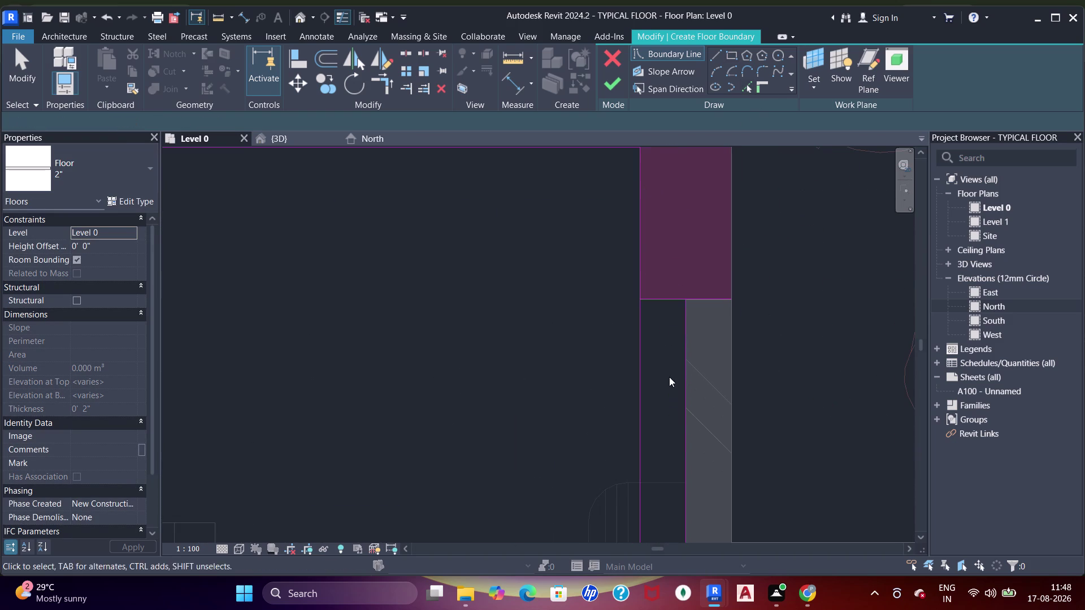
key(t)
key(r)
Trim the boundary lines beside the column into corners.
click(639, 280)
click(648, 302)
click(678, 297)
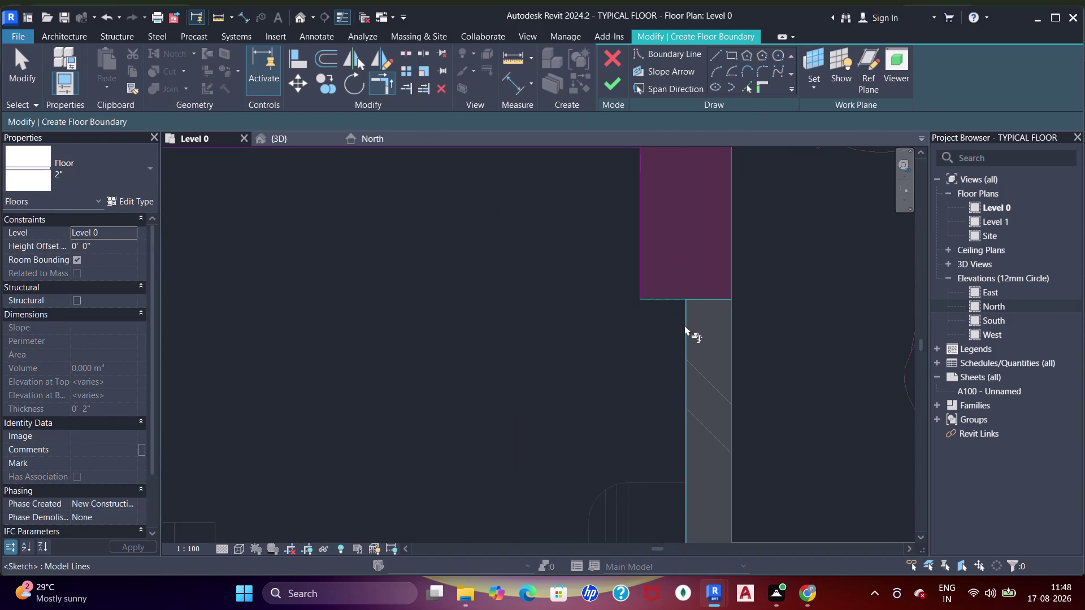
click(684, 326)
scroll(down, 3)
middle_drag(666, 434, 698, 232)
scroll(down, 3)
middle_drag(687, 348, 699, 259)
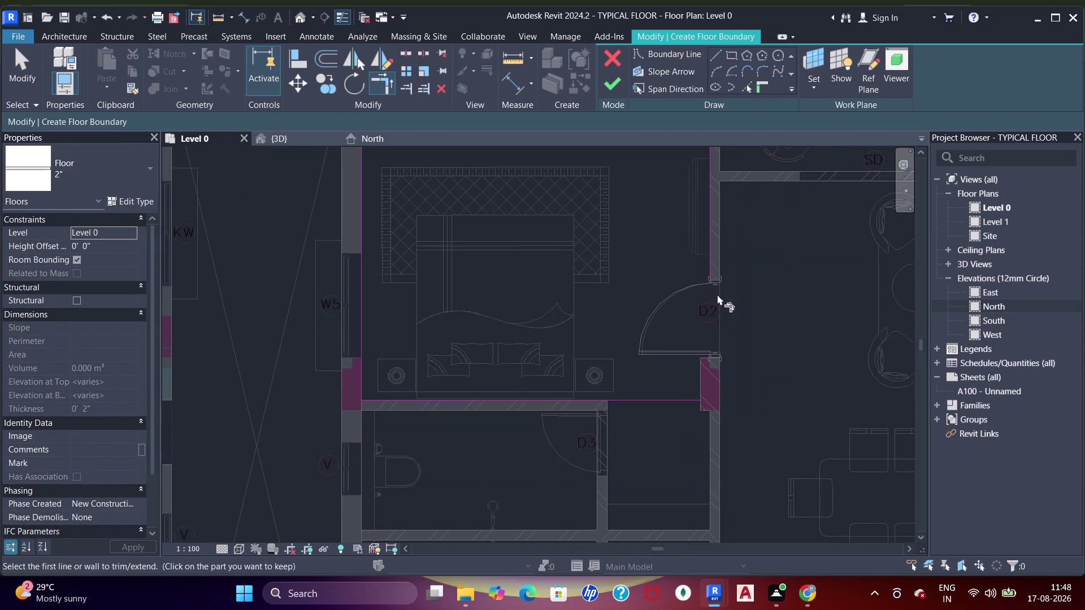
Trim the bedroom's bottom and door-side boundary lines to meet at corners.
click(709, 265)
click(693, 398)
scroll(up, 3)
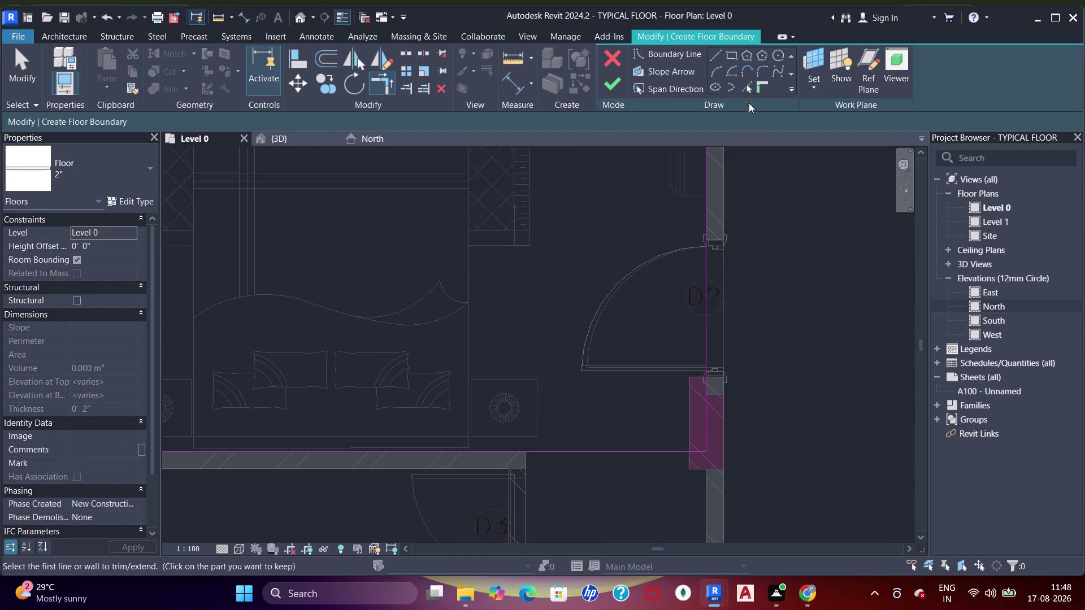
click(748, 85)
scroll(up, 3)
click(688, 357)
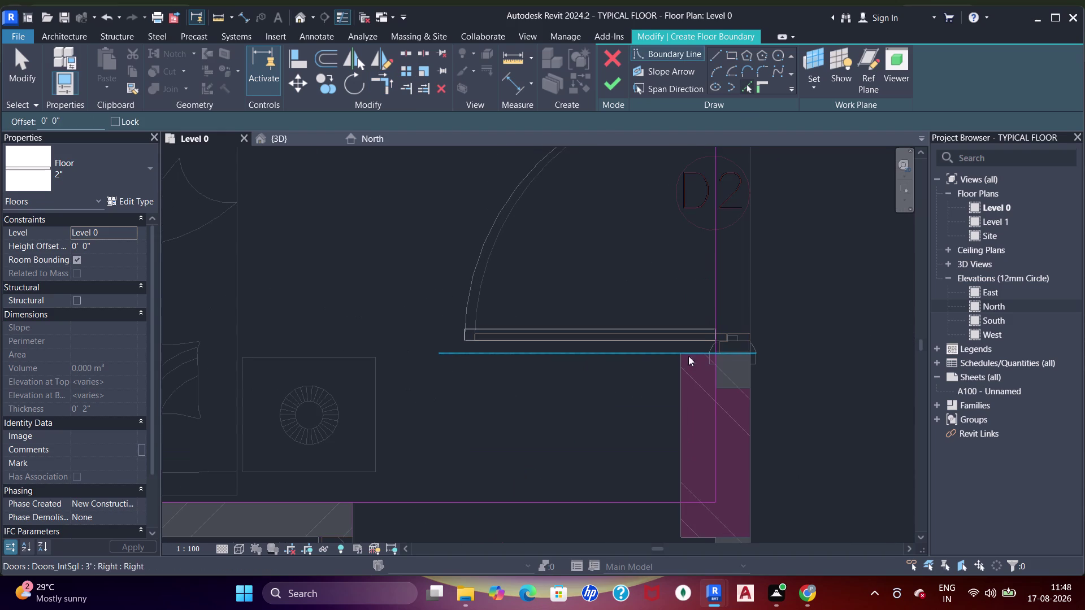
click(680, 398)
key(Escape)
key(Escape)
key(Escape)
Rerun TR and trim the vertical line by the column to the top edge at the door-side corner.
text(tr)
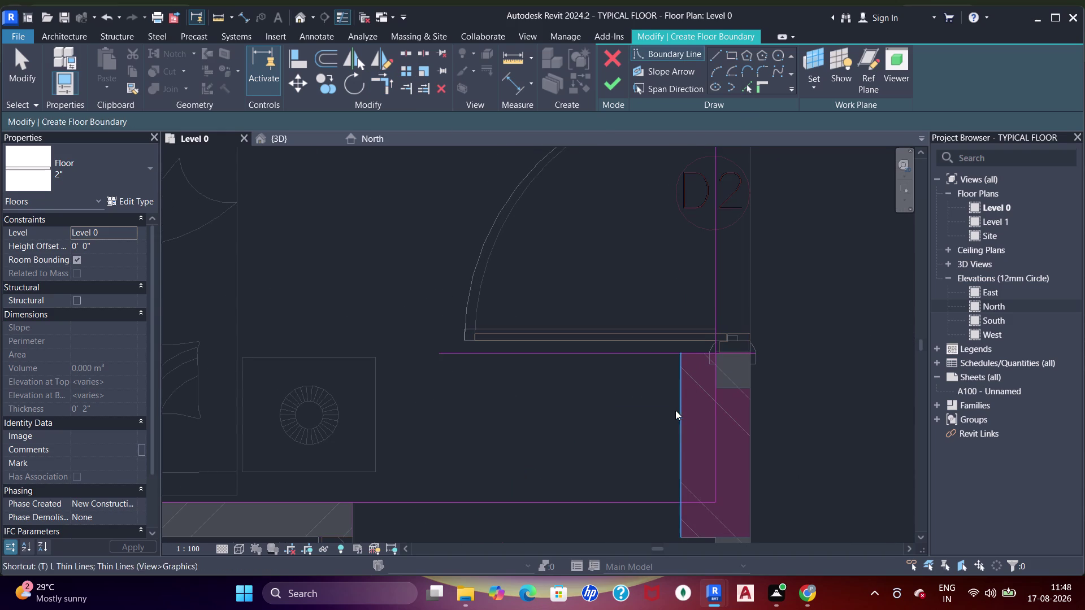
click(670, 503)
click(681, 484)
click(675, 399)
click(690, 356)
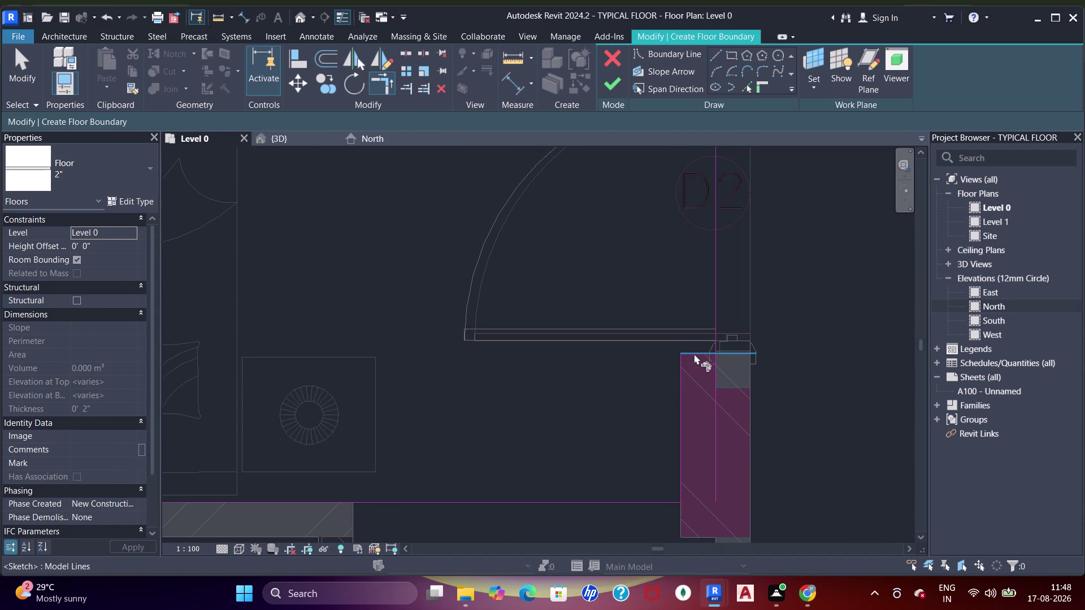
click(704, 346)
click(704, 356)
click(715, 332)
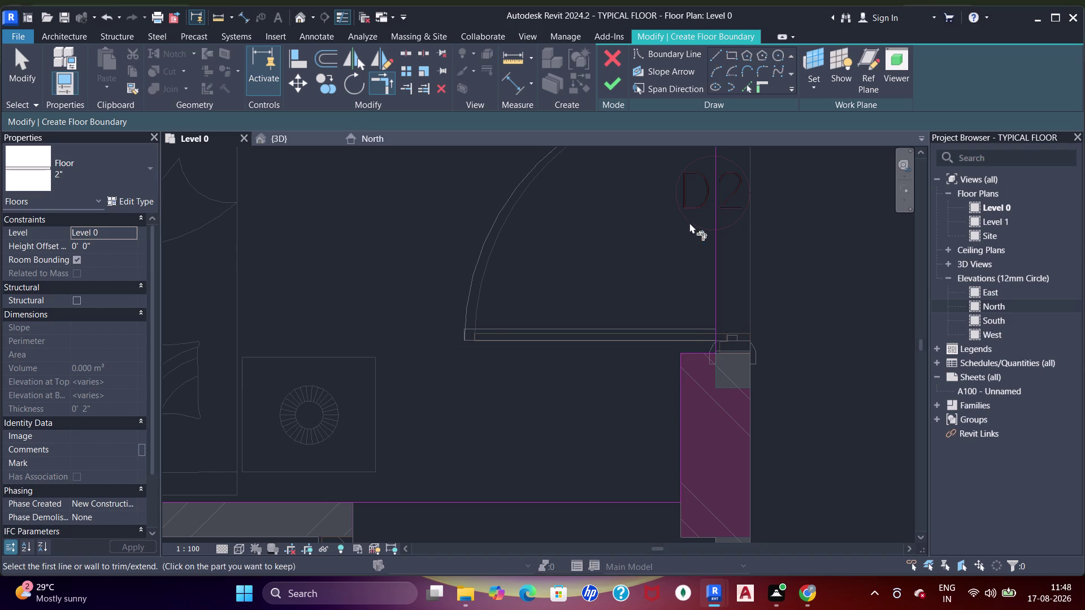
scroll(down, 3)
click(732, 55)
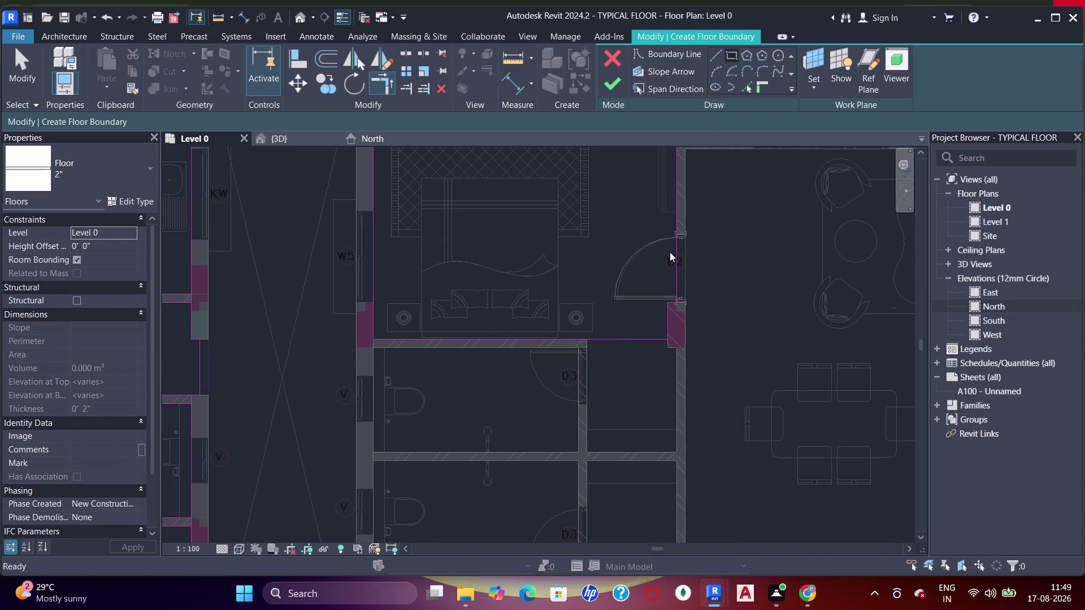
Pan down to the room below the bedroom and clear the current tool.
middle_drag(589, 388, 620, 294)
scroll(up, 3)
middle_drag(625, 340, 620, 363)
key(Escape)
key(Escape)
key(Escape)
click(749, 86)
scroll(up, 3)
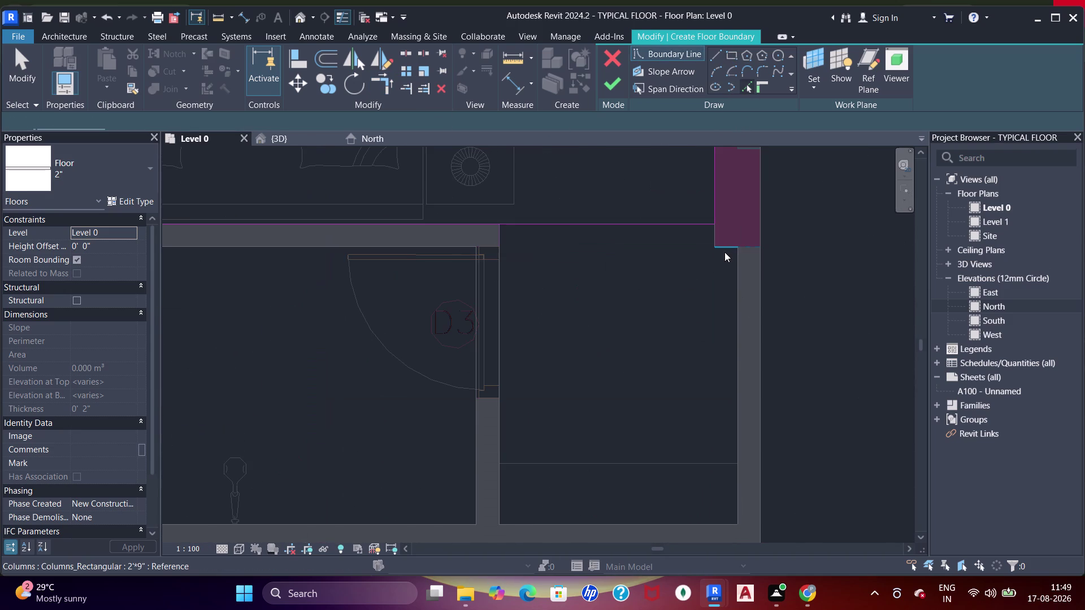
Trim the lower room's top-right corner and bottom edge, then restart TR.
click(725, 249)
click(738, 293)
click(619, 517)
click(617, 527)
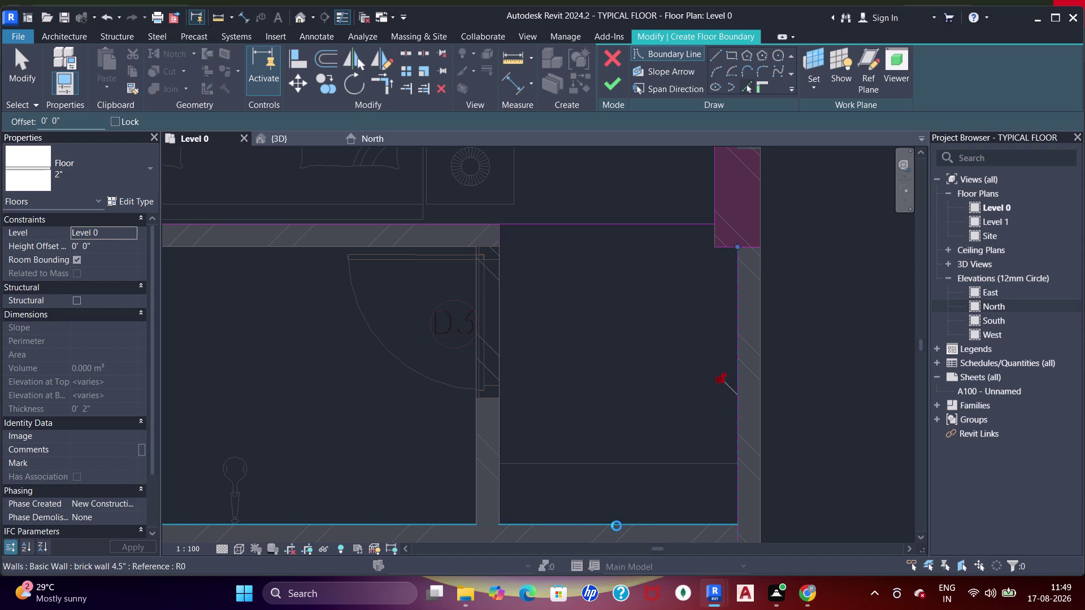
click(500, 426)
key(Escape)
key(Escape)
key(Escape)
key(t)
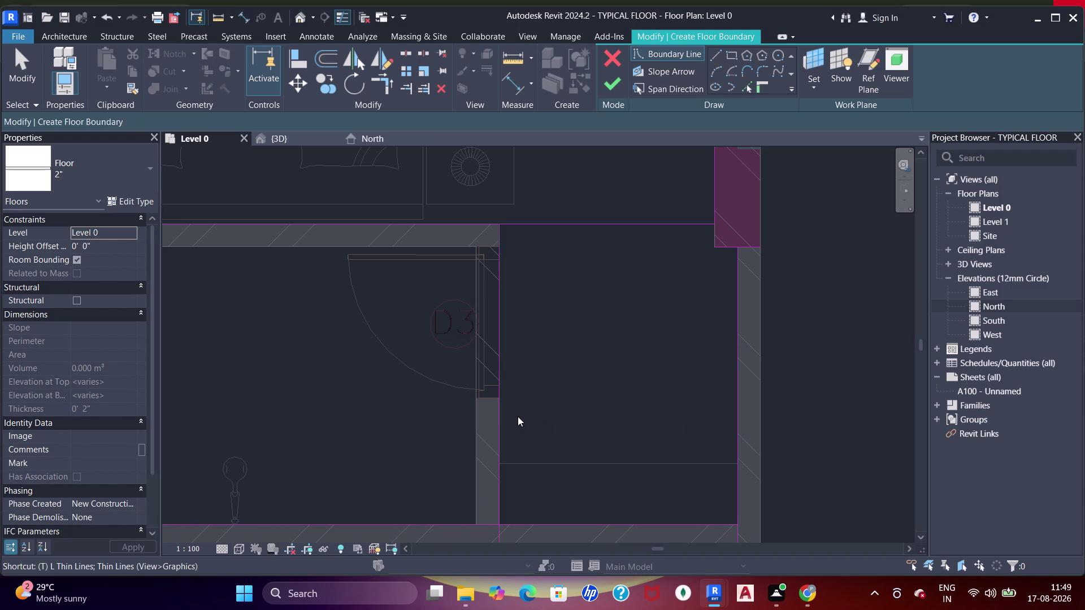
key(r)
Trim the lower room's right and bottom boundary lines into a corner.
click(501, 444)
click(544, 528)
click(582, 528)
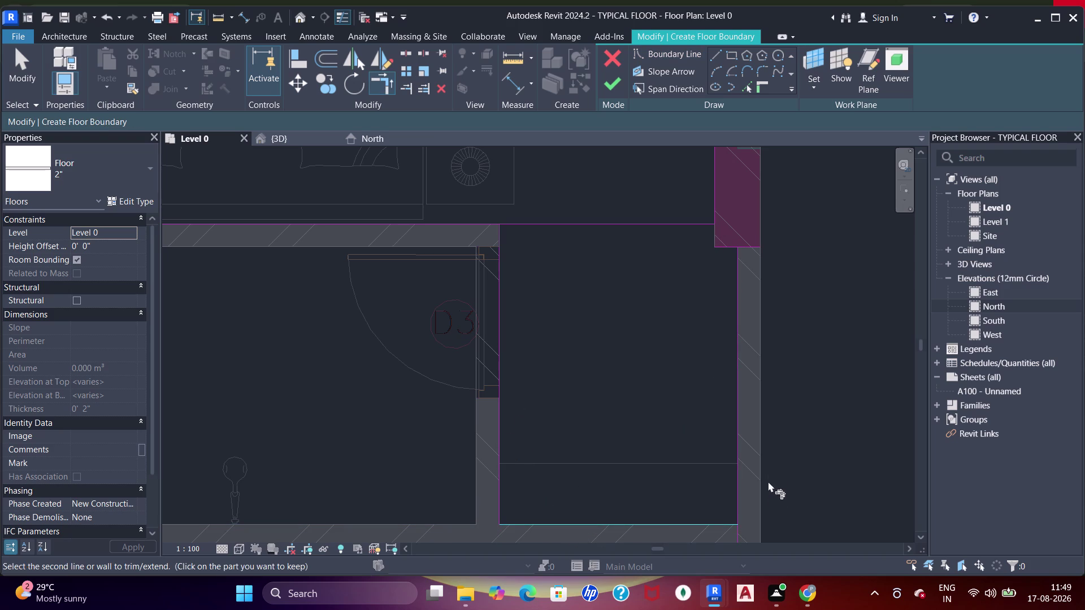
click(738, 448)
click(734, 278)
click(726, 248)
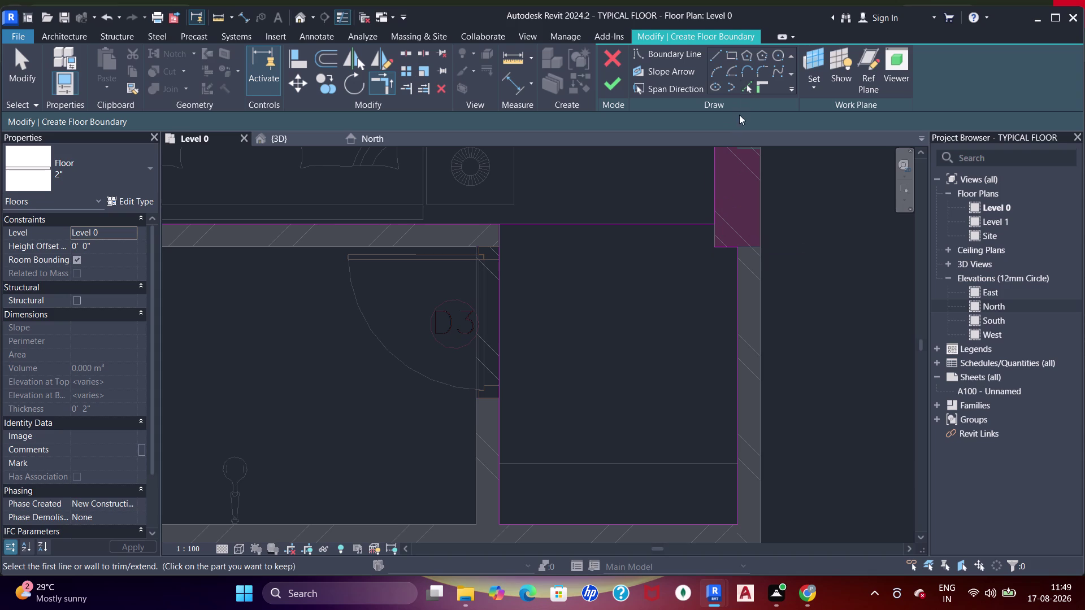
Trim the lower room's left boundary edge into its corner and zoom out to review.
click(712, 218)
click(720, 251)
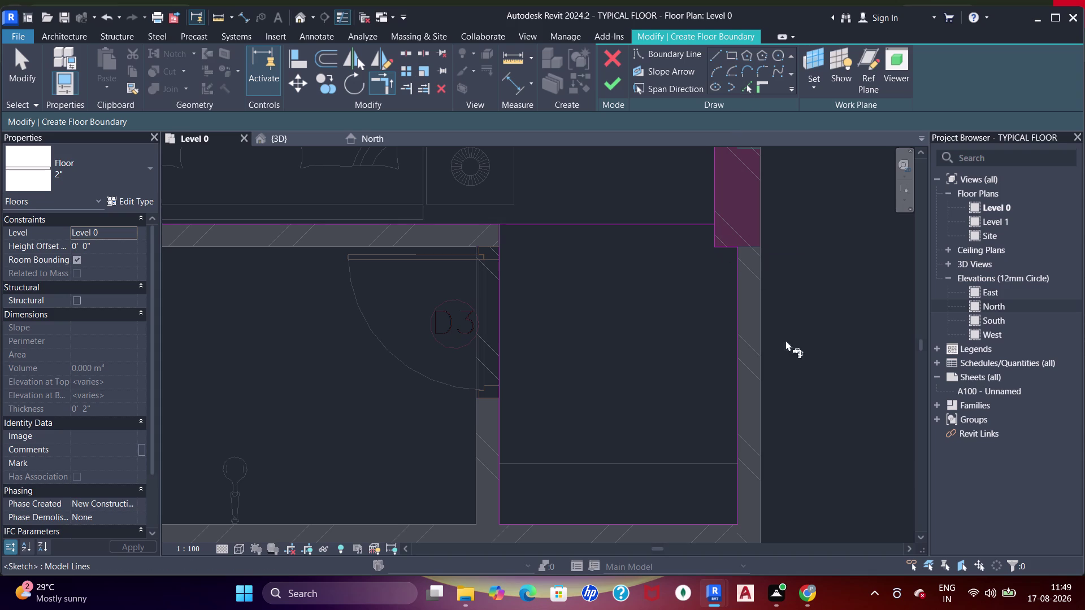
click(497, 267)
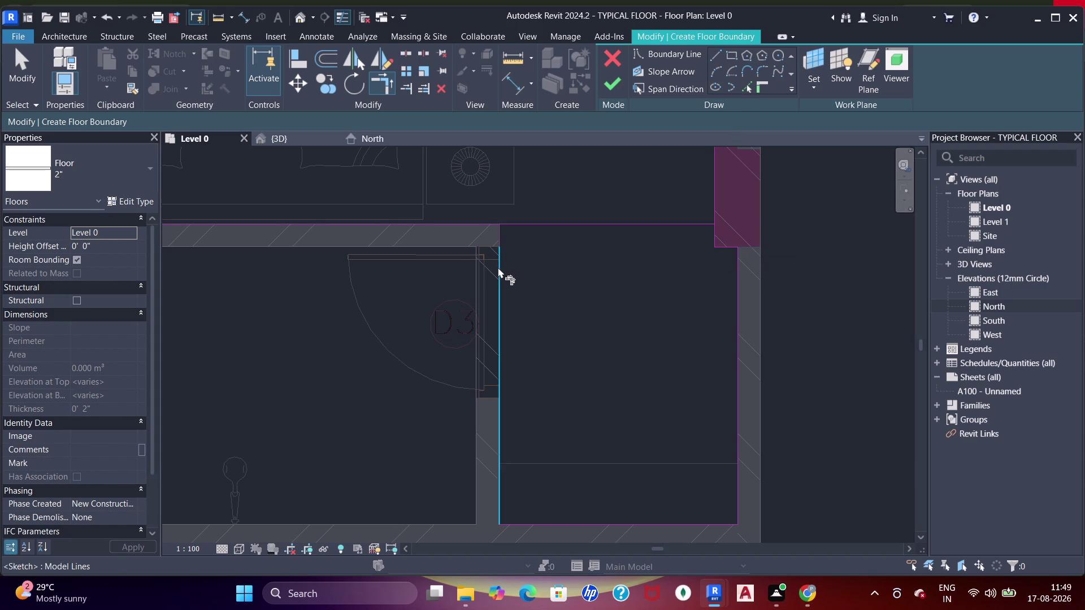
click(485, 218)
scroll(down, 3)
middle_drag(568, 248, 671, 297)
scroll(down, 3)
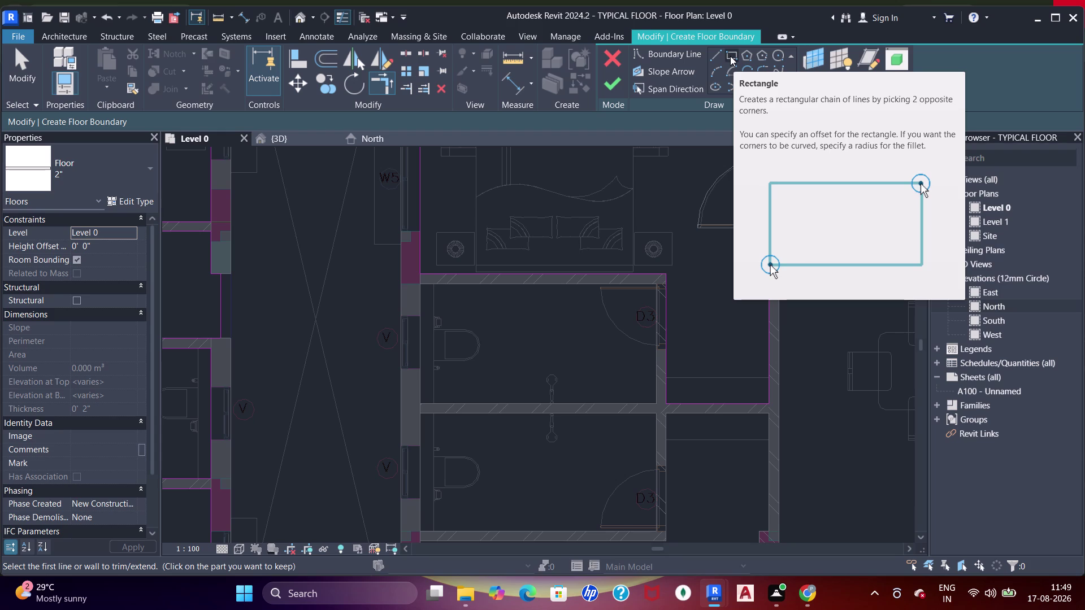
Sketch a boundary rectangle over the first bathroom, corner to corner at its walls.
middle_drag(630, 326, 657, 302)
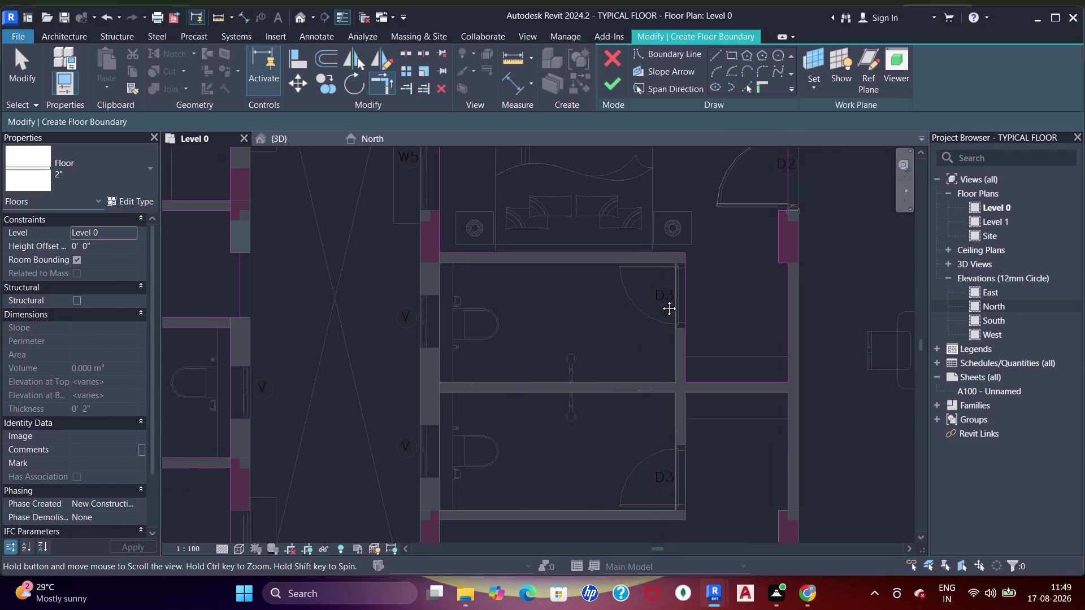
middle_drag(656, 302, 669, 296)
scroll(up, 3)
click(726, 53)
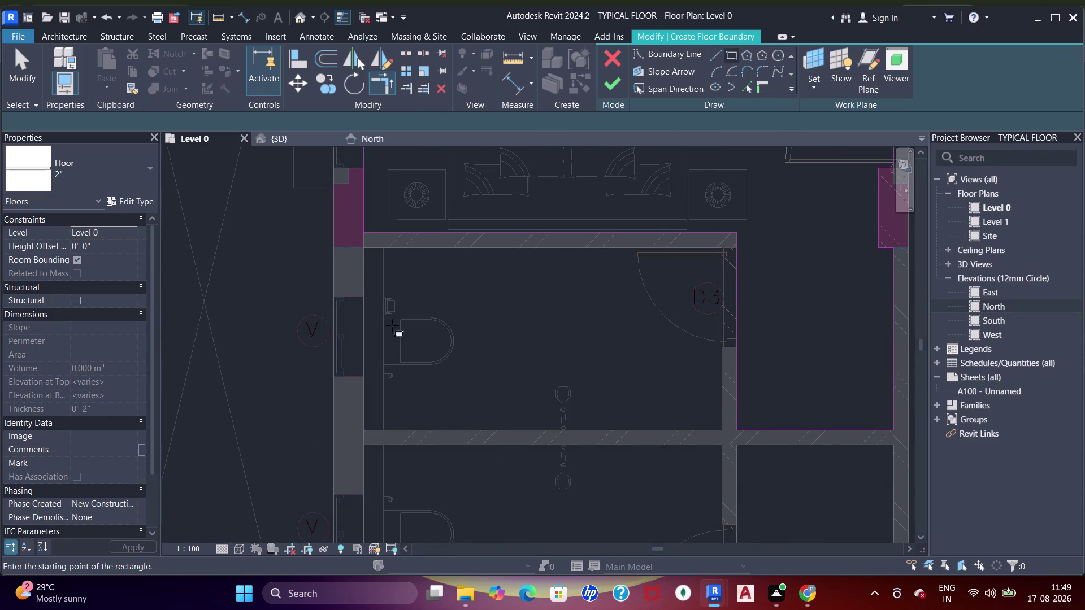
middle_drag(375, 325, 395, 273)
scroll(up, 3)
middle_drag(390, 225, 389, 281)
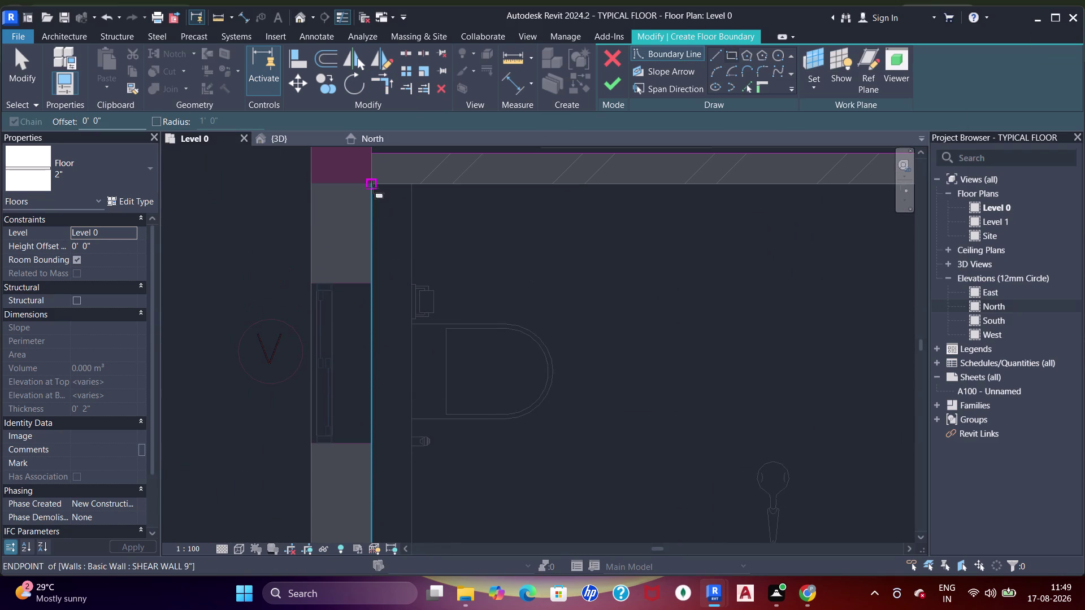
click(373, 187)
middle_drag(813, 399, 450, 297)
scroll(down, 3)
middle_drag(525, 310, 479, 302)
scroll(up, 3)
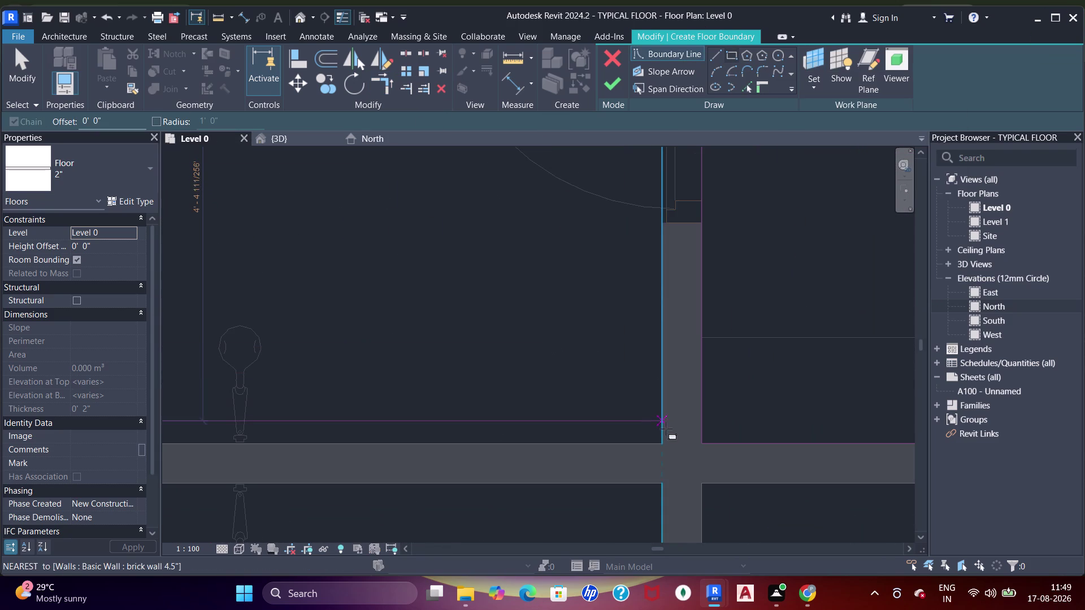
scroll(up, 3)
middle_drag(661, 442, 691, 370)
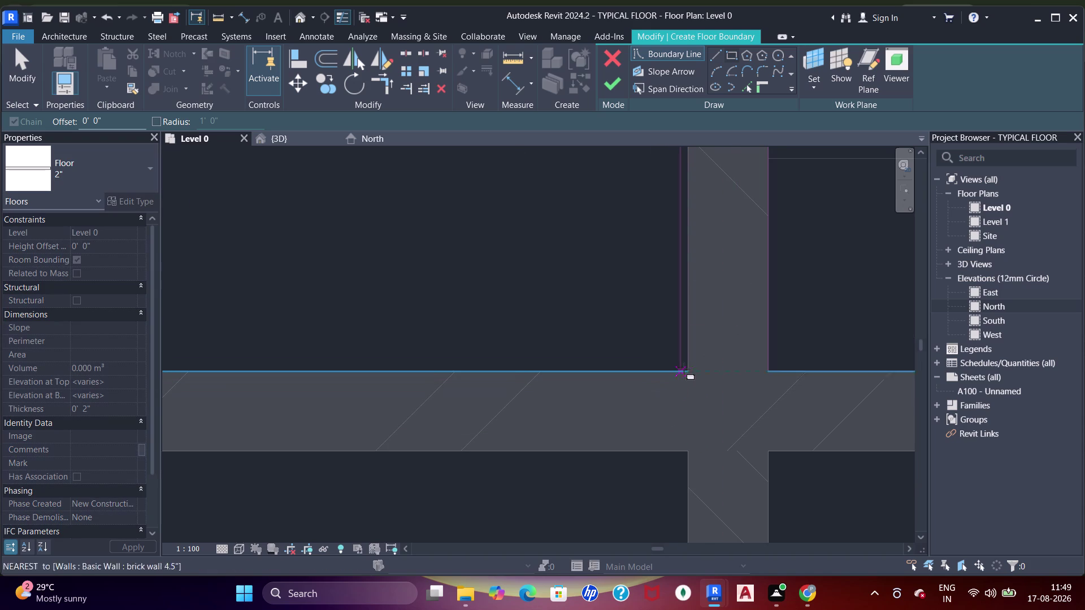
click(687, 368)
Sketch a rectangle over the next bathroom, from a wall endpoint toward door D3.
scroll(down, 3)
middle_drag(523, 374, 615, 307)
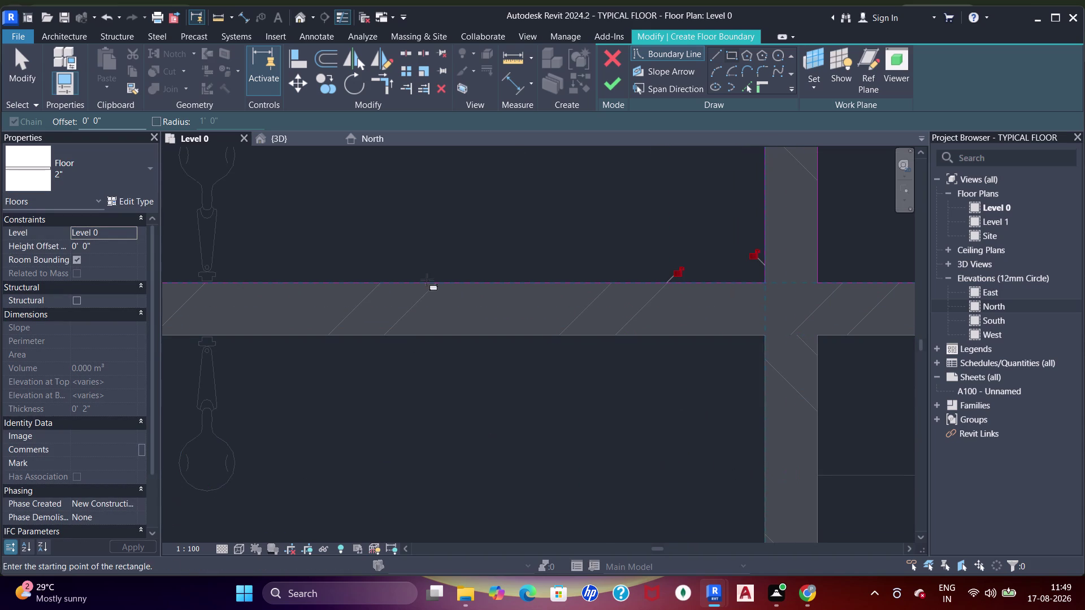
middle_drag(412, 323, 577, 291)
scroll(down, 3)
middle_drag(376, 367, 413, 270)
scroll(up, 3)
scroll(down, 3)
middle_drag(350, 361, 594, 322)
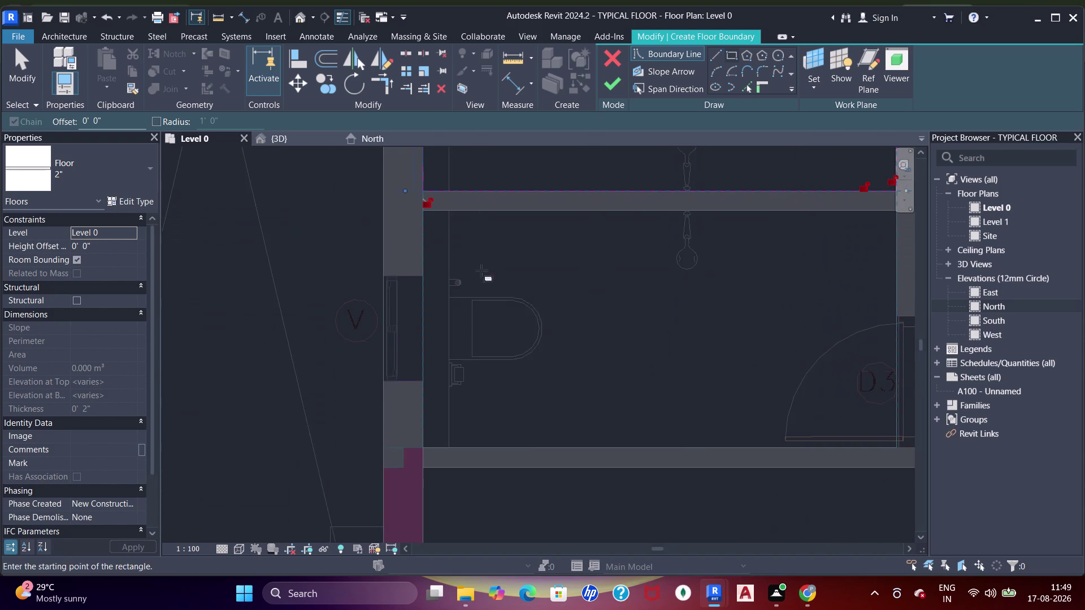
scroll(up, 3)
key(Escape)
scroll(up, 3)
click(443, 210)
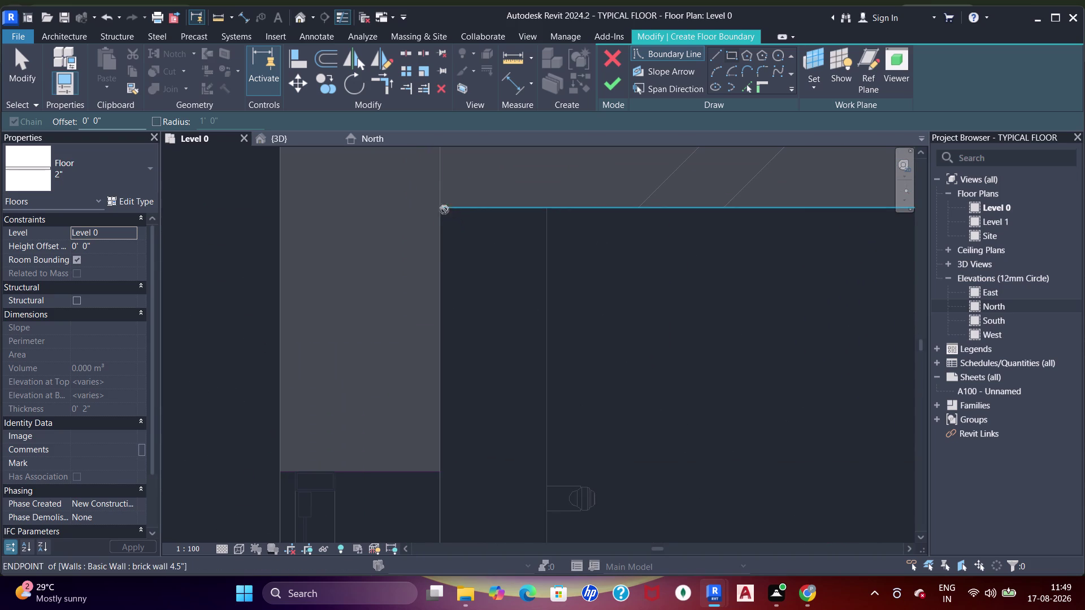
scroll(down, 3)
middle_drag(598, 317, 437, 220)
scroll(down, 3)
middle_drag(661, 281, 377, 241)
scroll(up, 3)
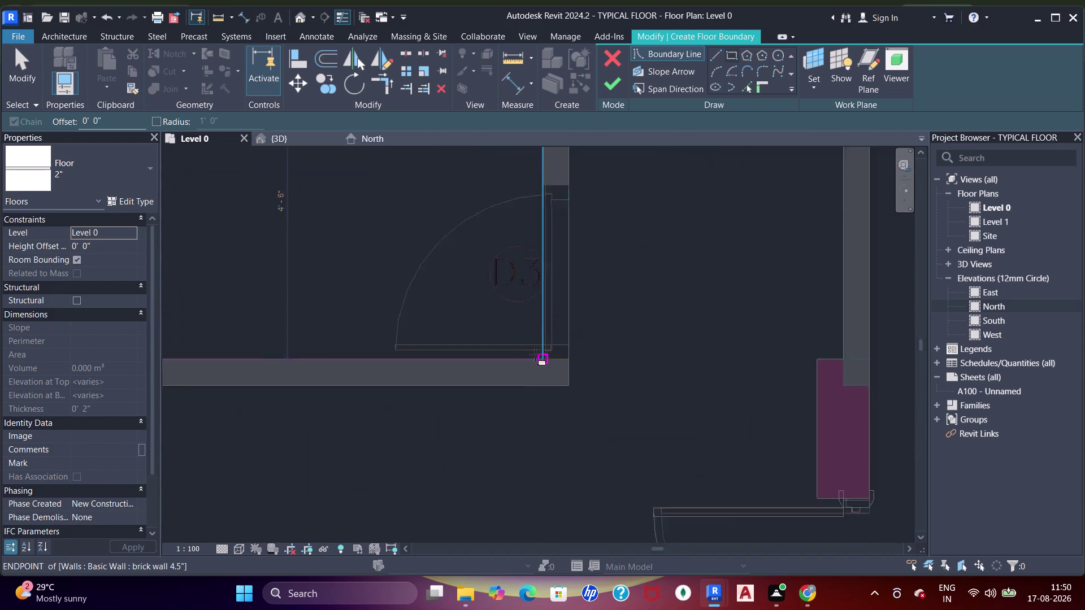
scroll(up, 3)
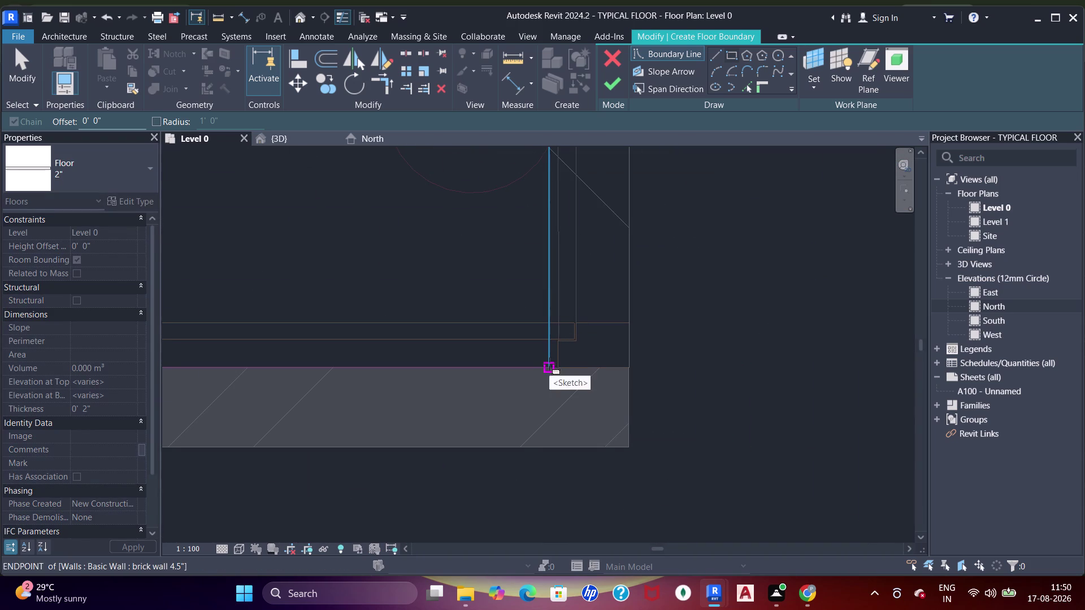
click(549, 364)
scroll(down, 3)
middle_drag(568, 249, 567, 346)
middle_drag(560, 225, 584, 418)
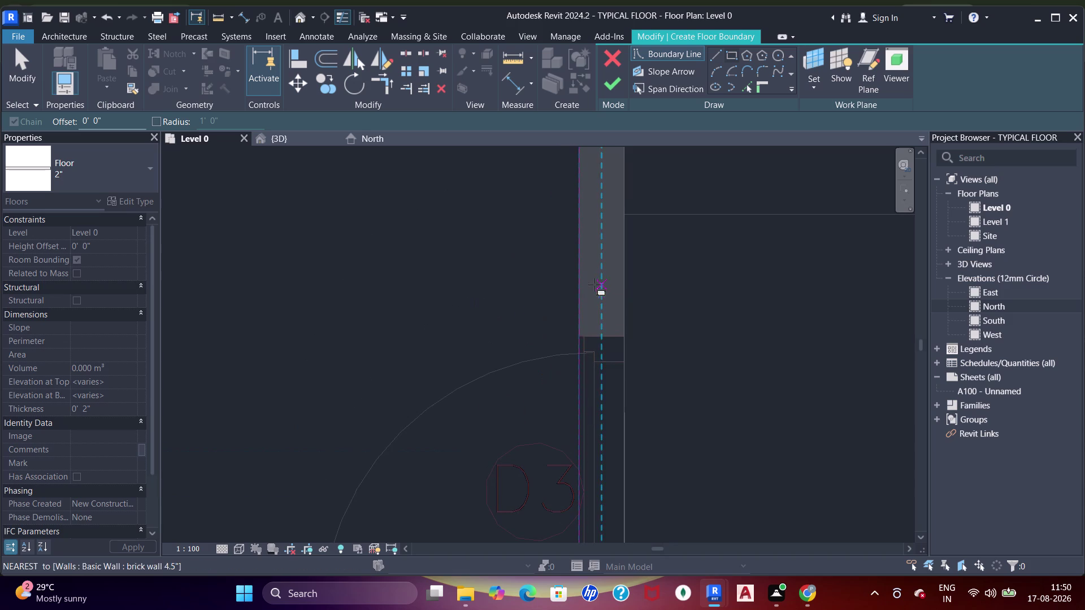
Draw the double-bed bedroom's rectangle from its top-left to bottom-right inner wall corner.
key(Escape)
scroll(down, 3)
middle_drag(571, 335, 526, 325)
scroll(down, 3)
middle_drag(560, 322, 564, 306)
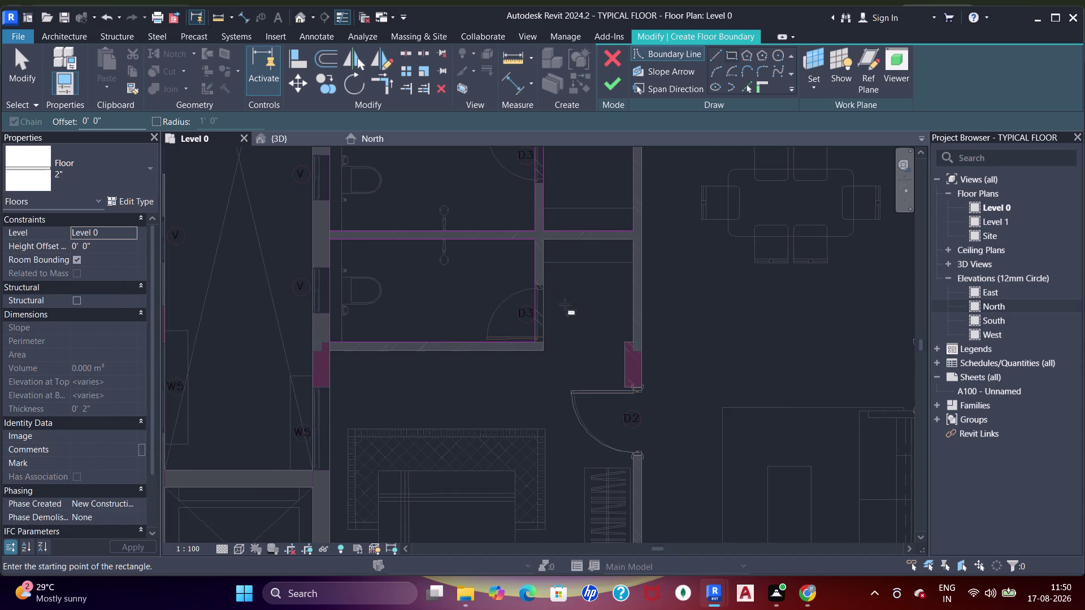
middle_drag(538, 346, 600, 208)
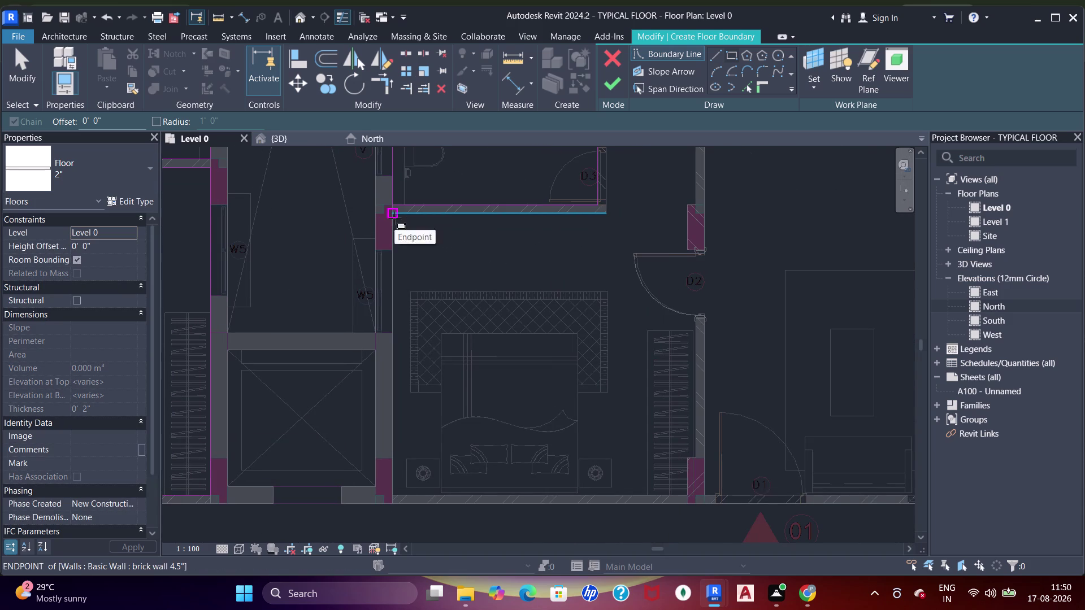
click(394, 218)
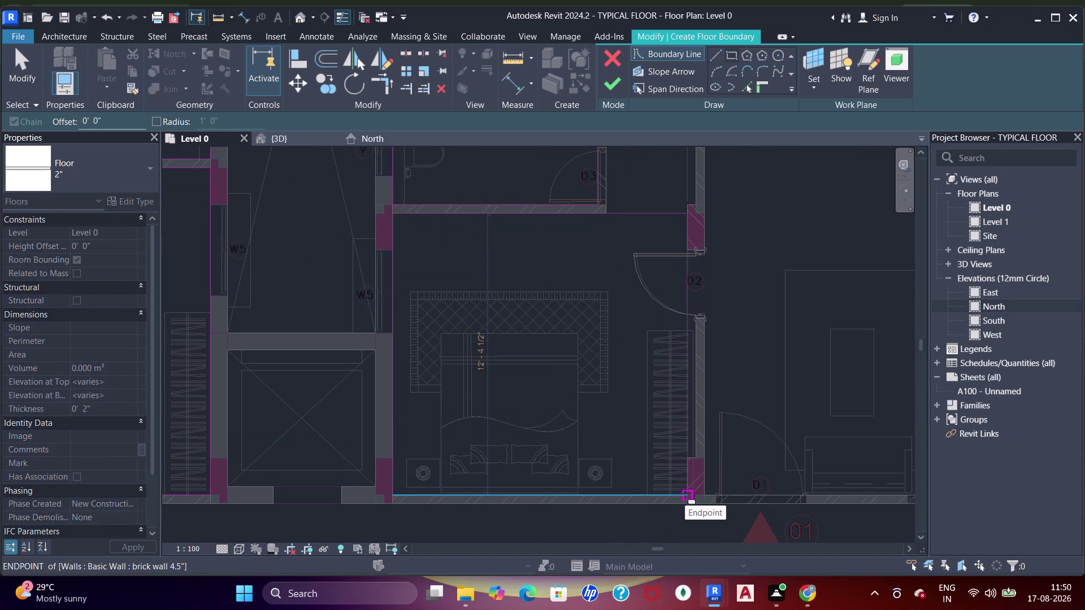
click(685, 494)
scroll(up, 3)
scroll(down, 3)
middle_drag(697, 376, 699, 407)
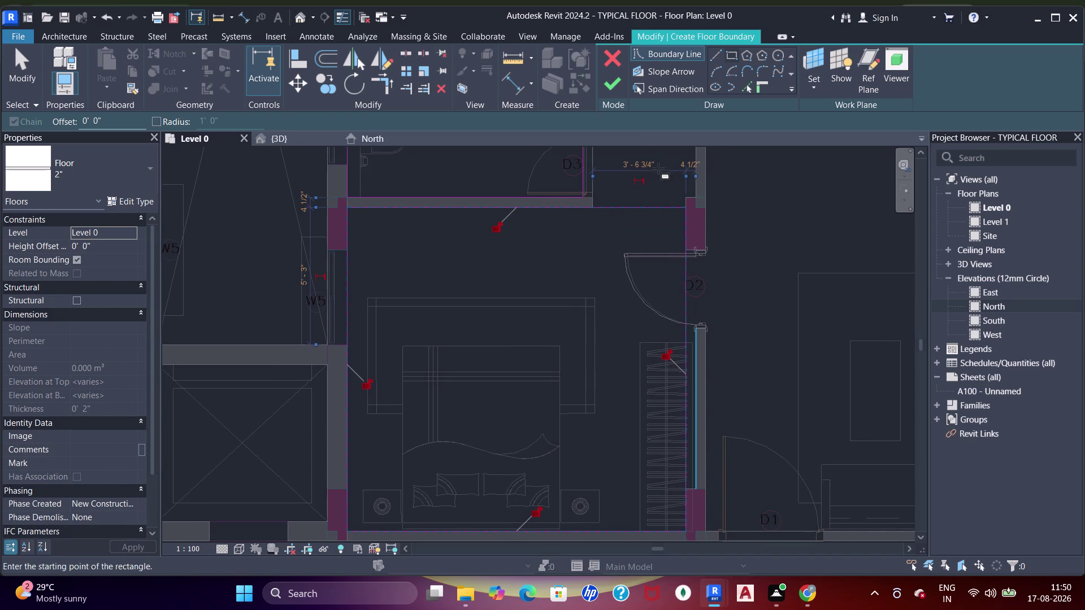
middle_drag(718, 282, 718, 294)
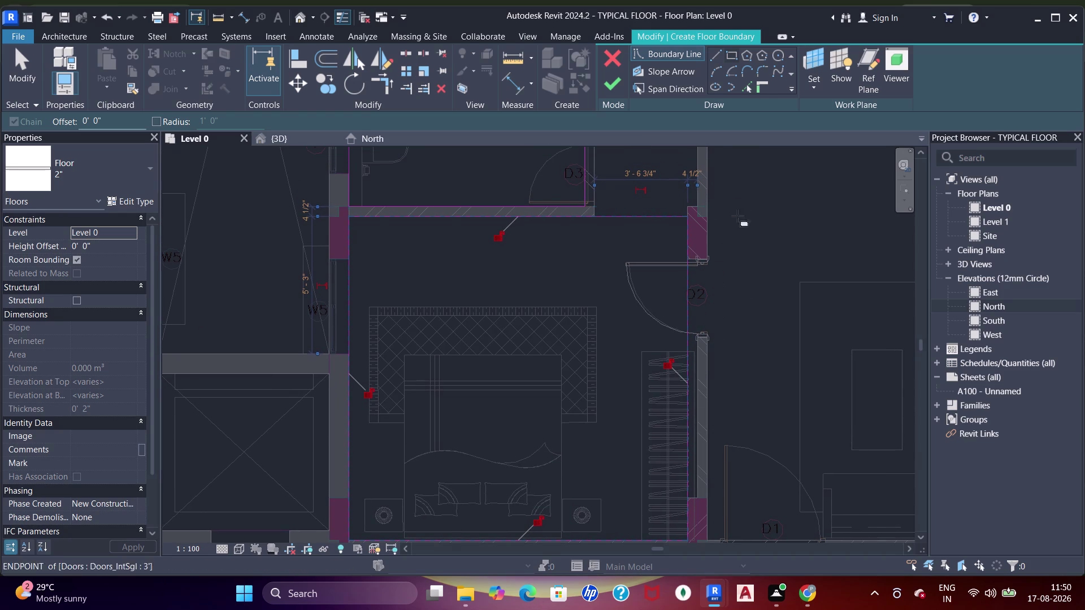
Pick the wall face beside the wardrobe as a floor boundary line.
click(749, 86)
scroll(up, 3)
middle_drag(699, 382, 715, 235)
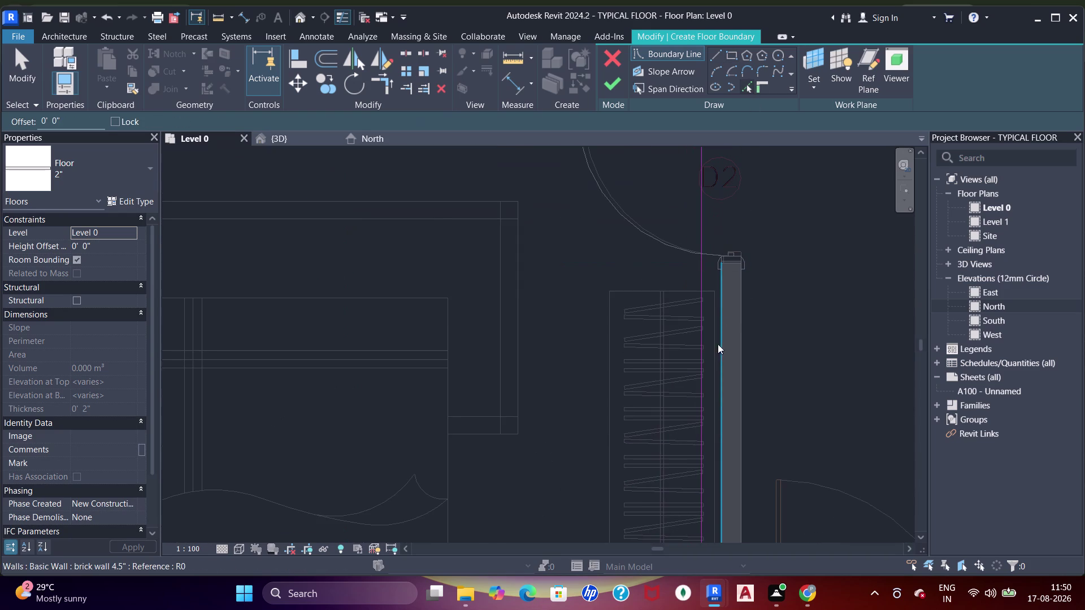
click(719, 350)
middle_drag(729, 408, 728, 273)
scroll(up, 3)
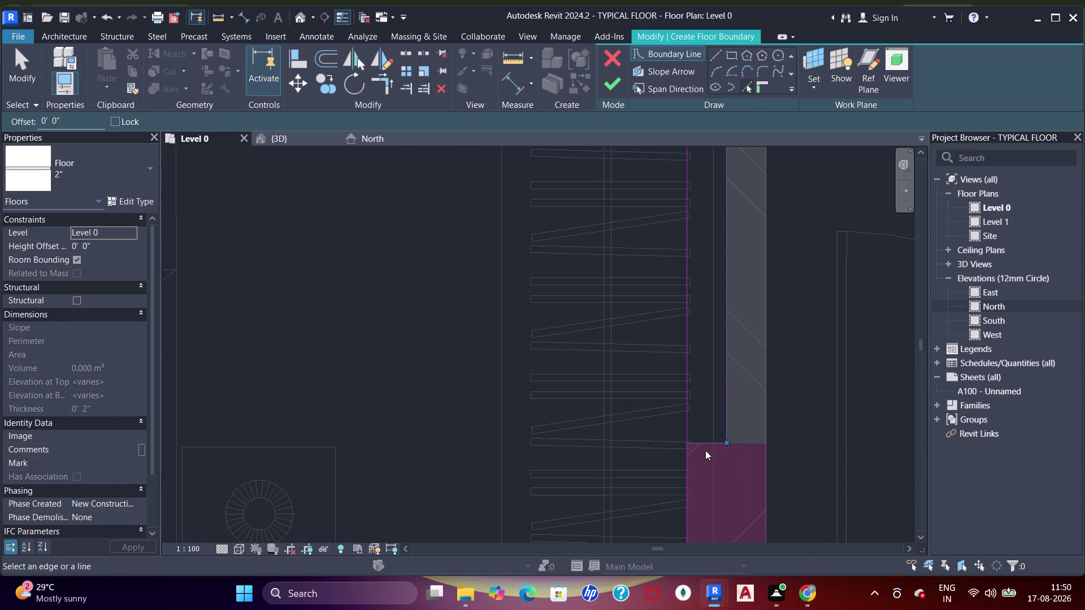
drag(706, 447, 726, 442)
key(Escape)
key(Escape)
Use Trim/Extend to Corner (TR) to join the wall-face line with another boundary line.
key(Escape)
key(t)
key(r)
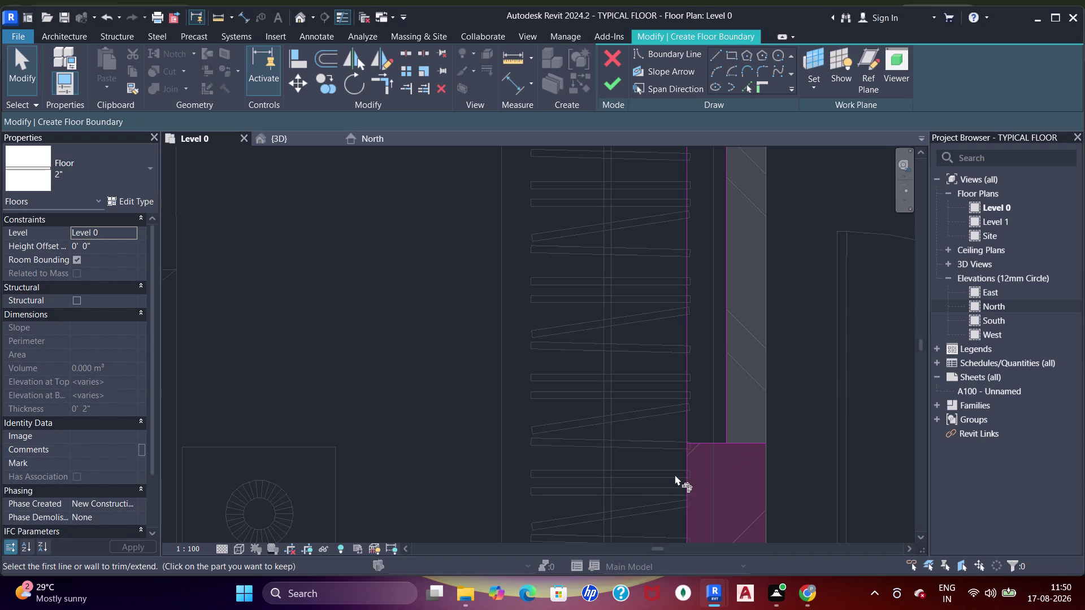
drag(689, 479, 696, 476)
double_click(712, 446)
click(730, 435)
scroll(down, 3)
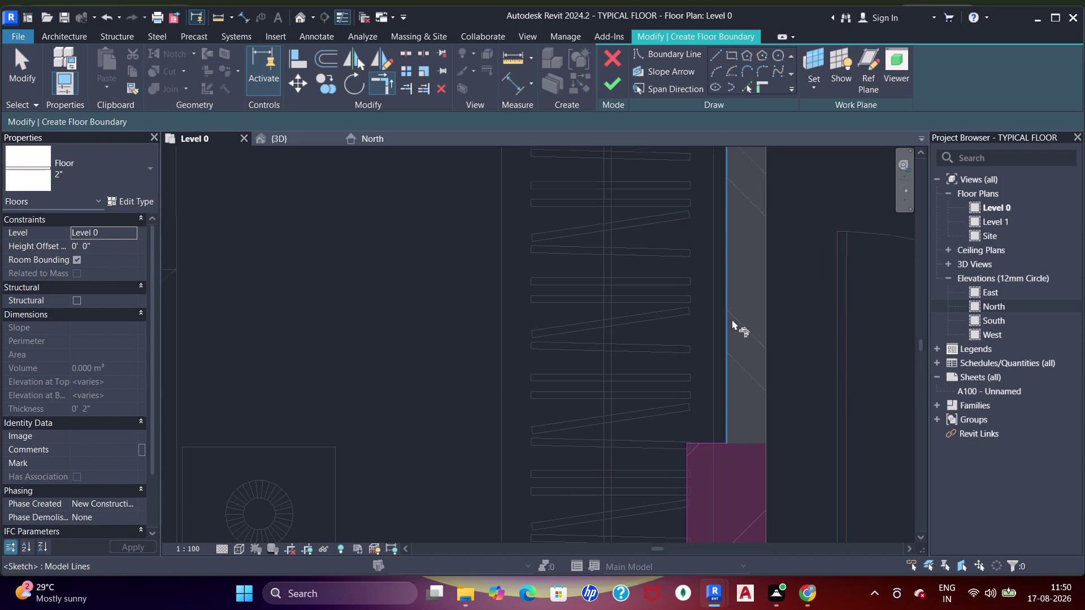
scroll(up, 3)
middle_drag(780, 86, 766, 339)
middle_drag(756, 266, 755, 446)
middle_drag(722, 274, 730, 388)
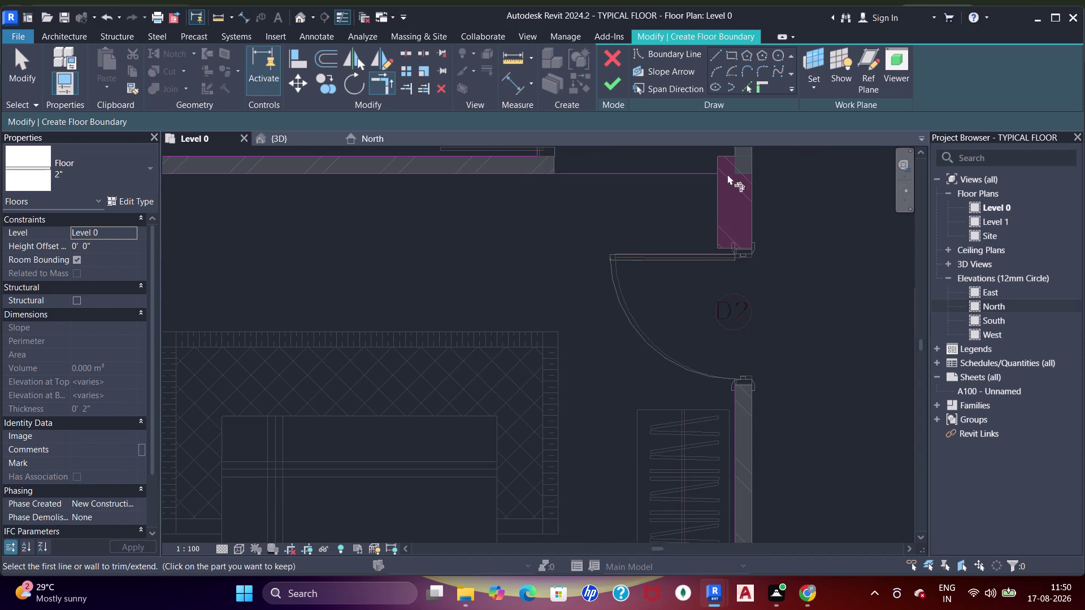
click(712, 169)
click(732, 417)
click(750, 91)
Try trimming the boundary line above door D2, then cancel.
scroll(up, 3)
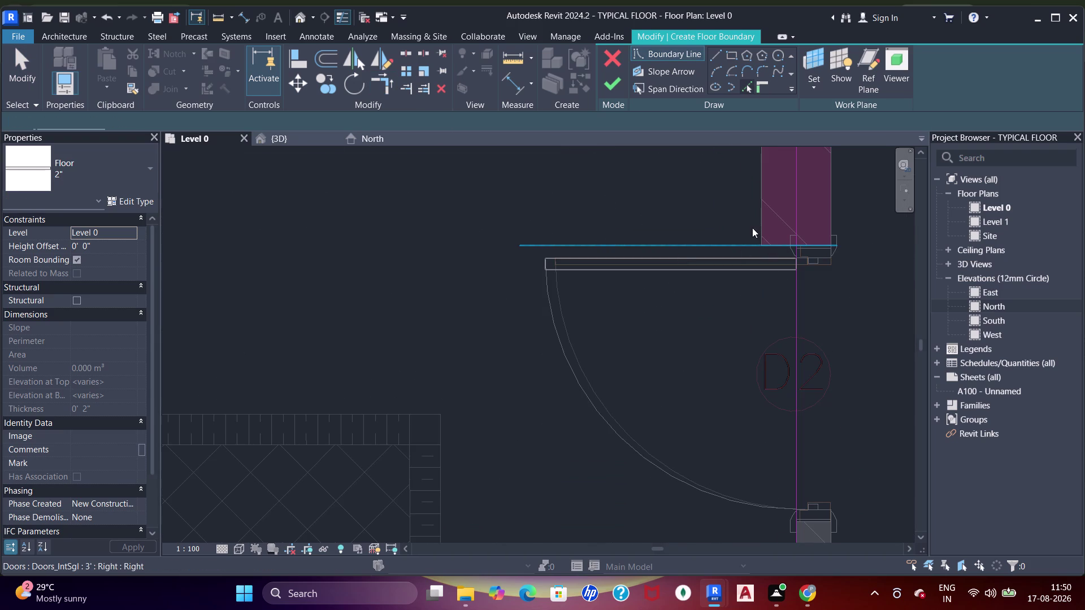
click(768, 245)
click(759, 226)
key(Escape)
key(Escape)
key(r)
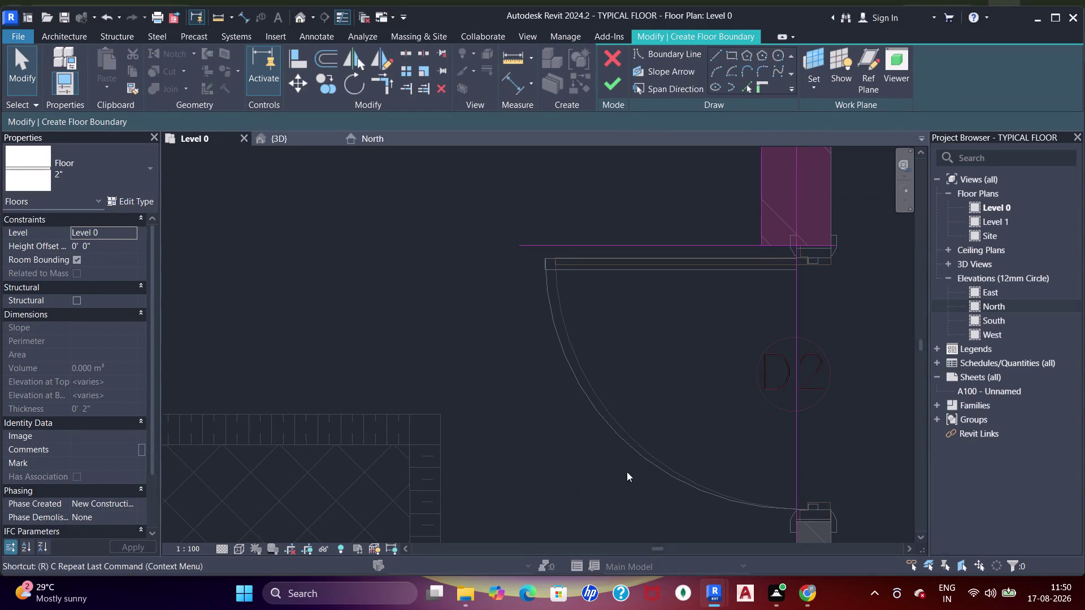
Restart TR and trim the vertical boundary line at the wall end above door D2.
middle_drag(705, 352, 694, 312)
key(Escape)
key(Escape)
key(t)
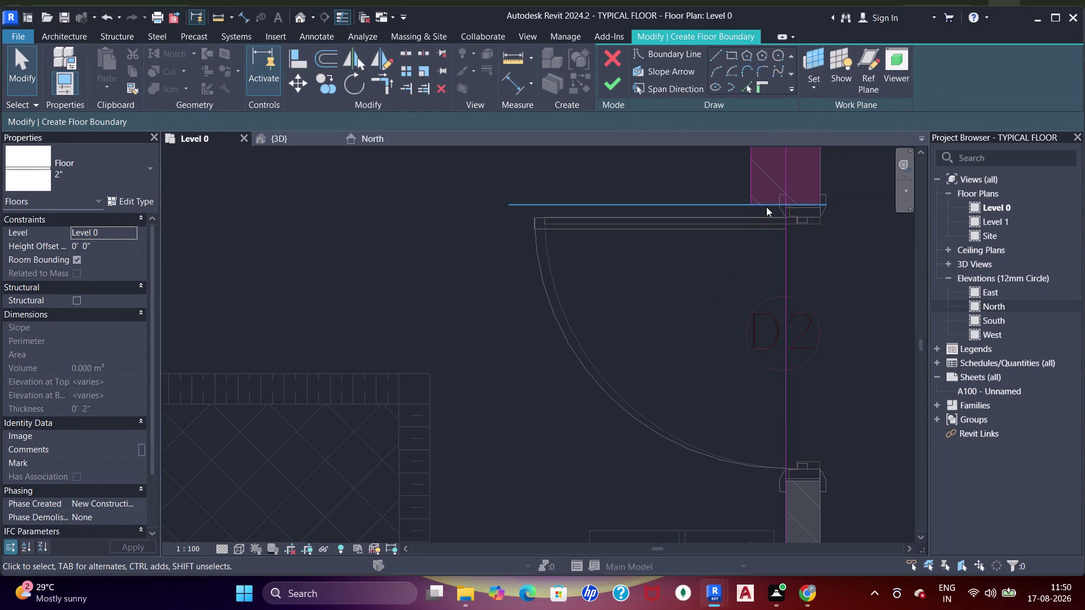
key(r)
middle_drag(755, 236, 761, 296)
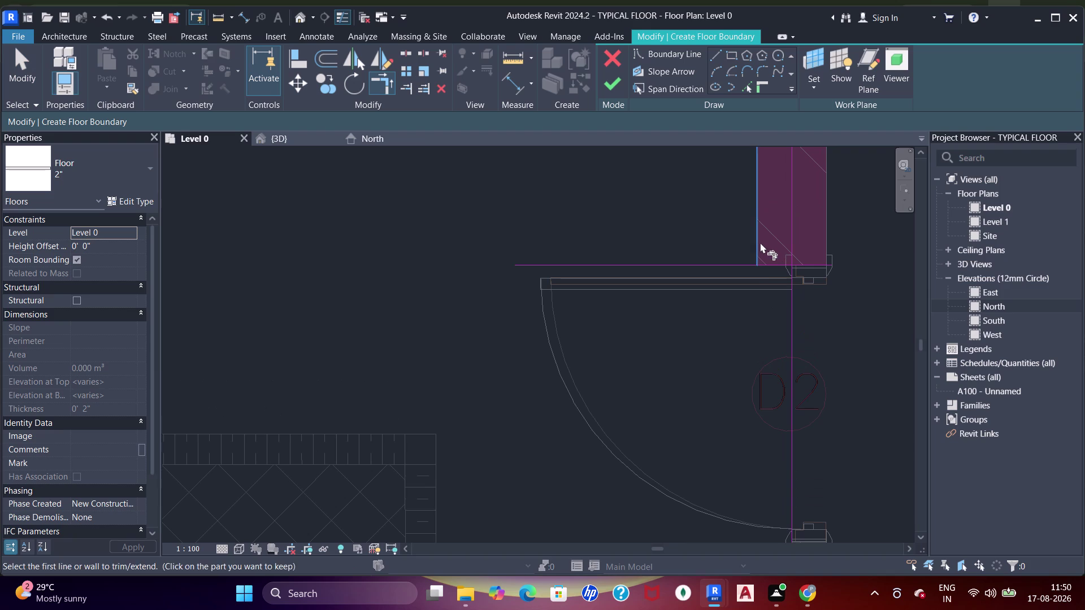
click(759, 242)
click(773, 264)
drag(772, 263, 778, 264)
click(790, 293)
scroll(down, 3)
Close the boundary corner above door D2 by trimming two lines together.
middle_drag(754, 284, 742, 309)
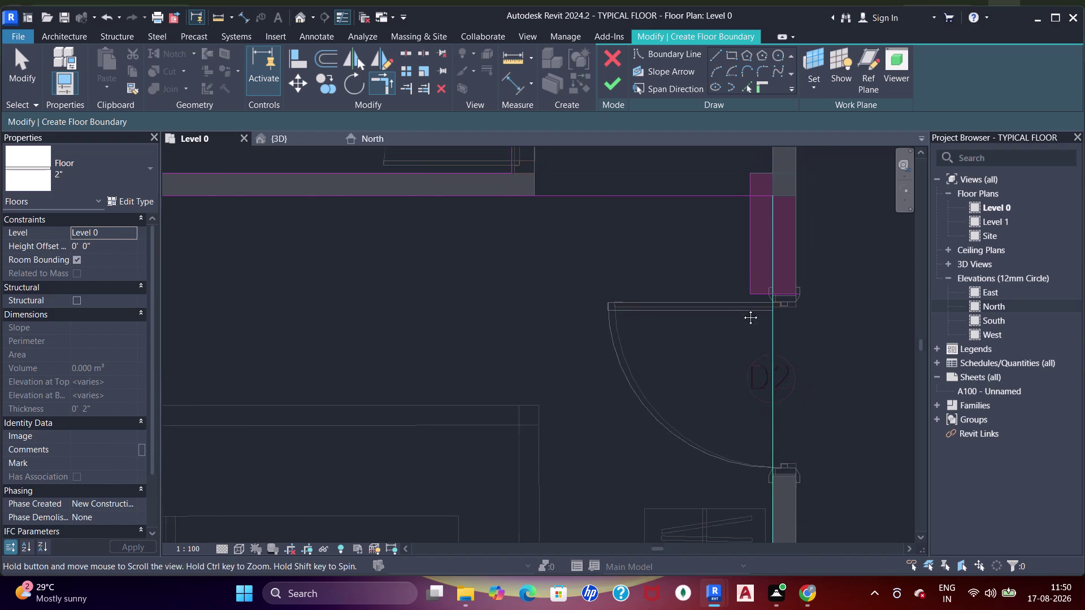
middle_drag(742, 309, 741, 309)
scroll(up, 3)
click(776, 313)
click(764, 295)
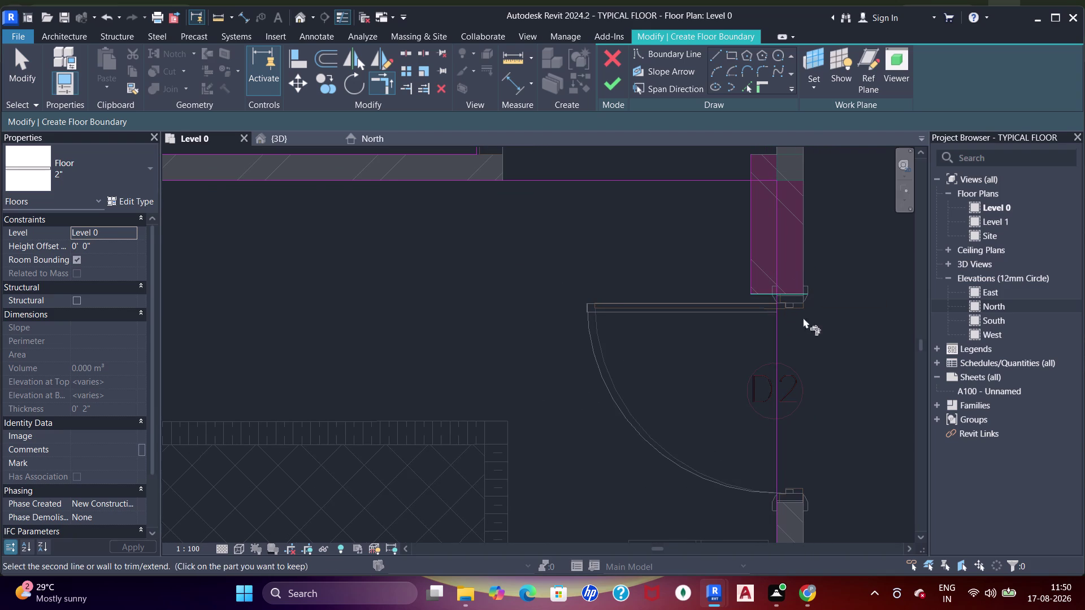
click(761, 294)
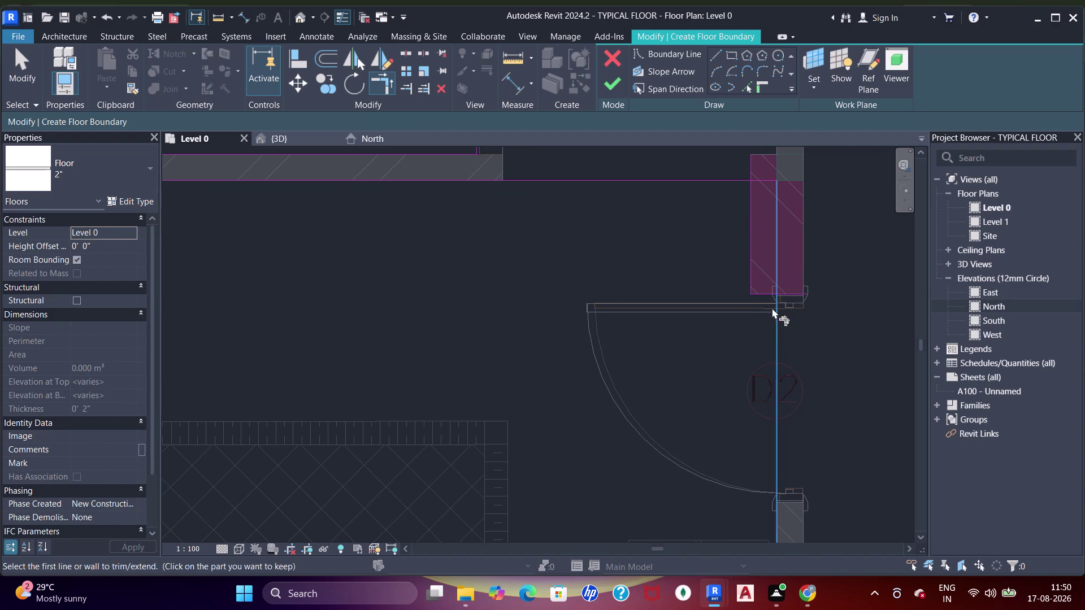
drag(774, 310, 778, 311)
key(Escape)
key(Escape)
key(Escape)
click(776, 212)
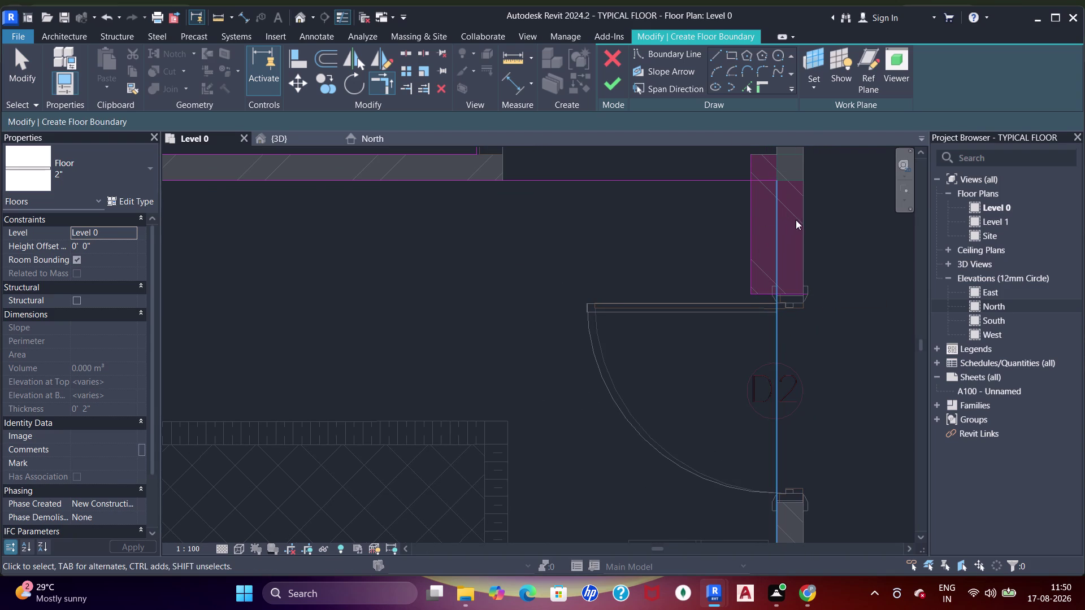
key(Escape)
Trim the short line above door D2 and the vertical line into a corner.
middle_drag(754, 293, 727, 254)
key(t)
key(r)
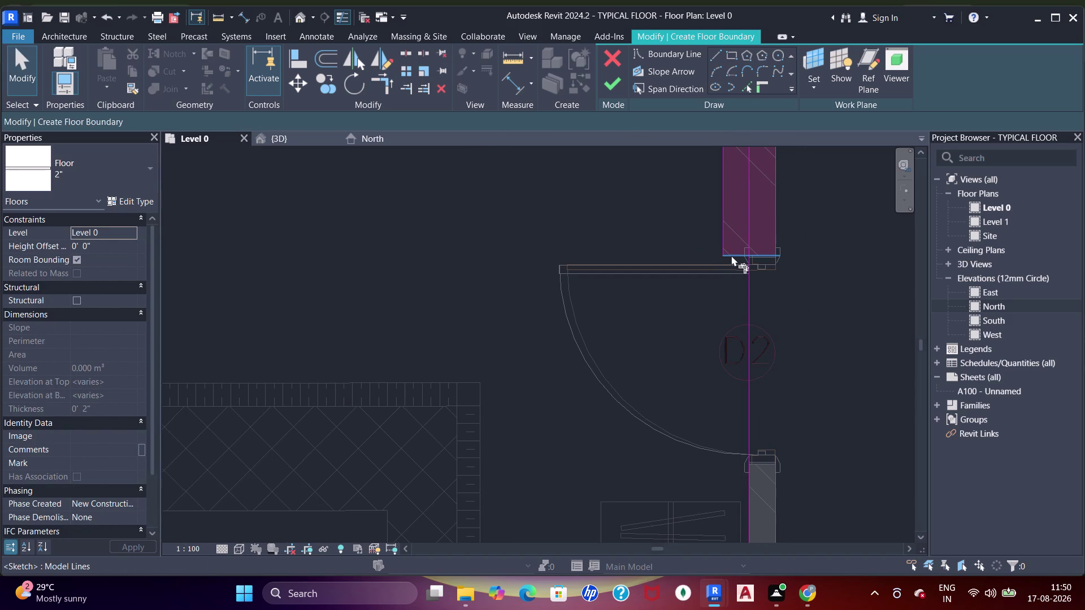
click(731, 256)
click(742, 275)
click(732, 258)
click(746, 273)
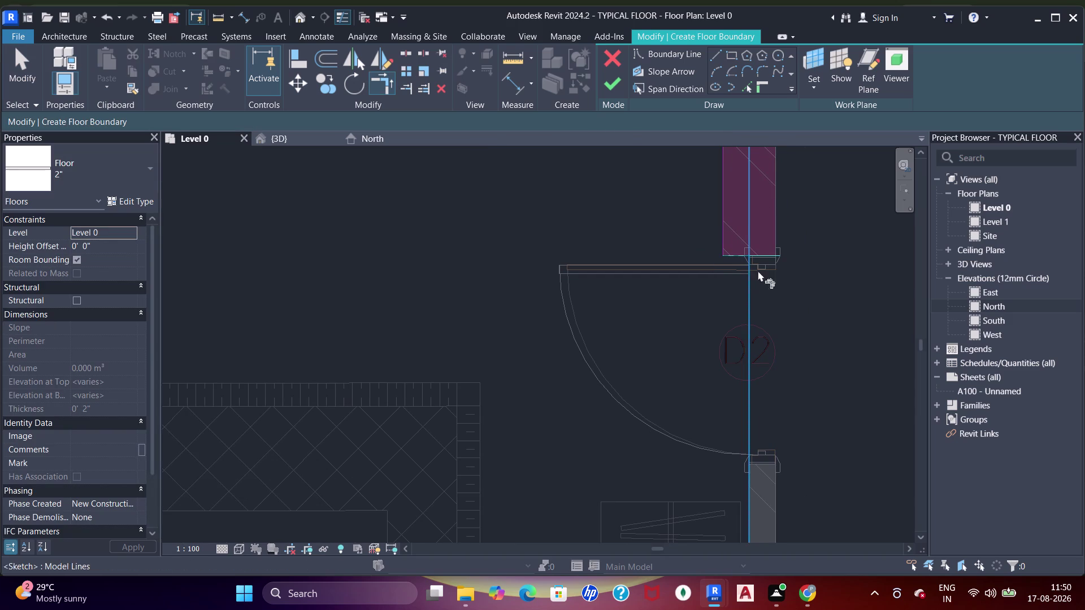
Join the vertical and top boundary lines at the bedroom's top-right corner.
scroll(down, 3)
middle_drag(663, 281, 641, 317)
scroll(down, 3)
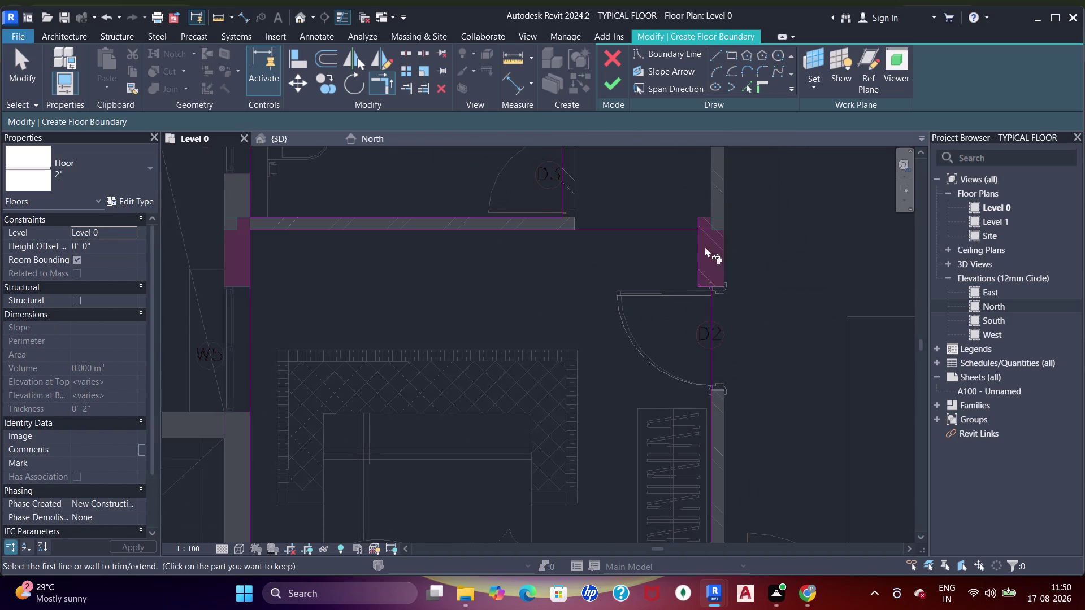
scroll(up, 3)
scroll(up, 3)
click(673, 214)
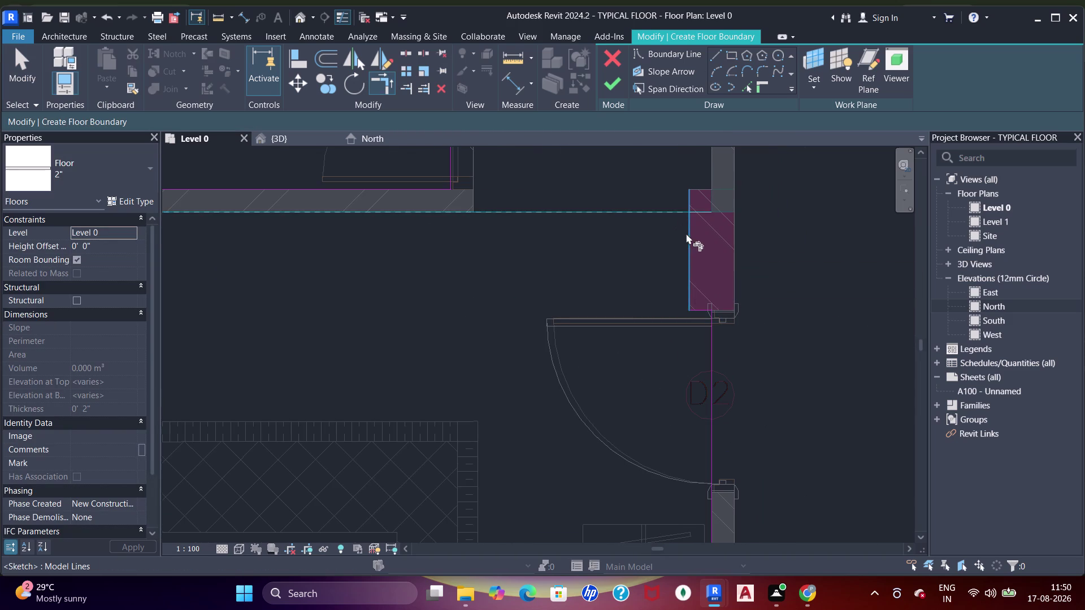
click(686, 235)
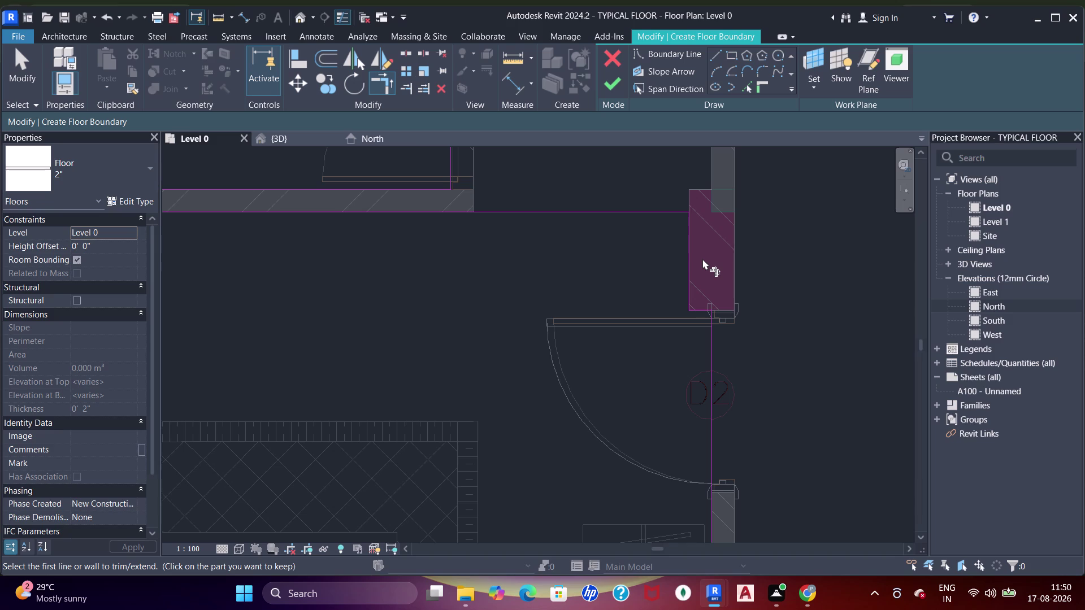